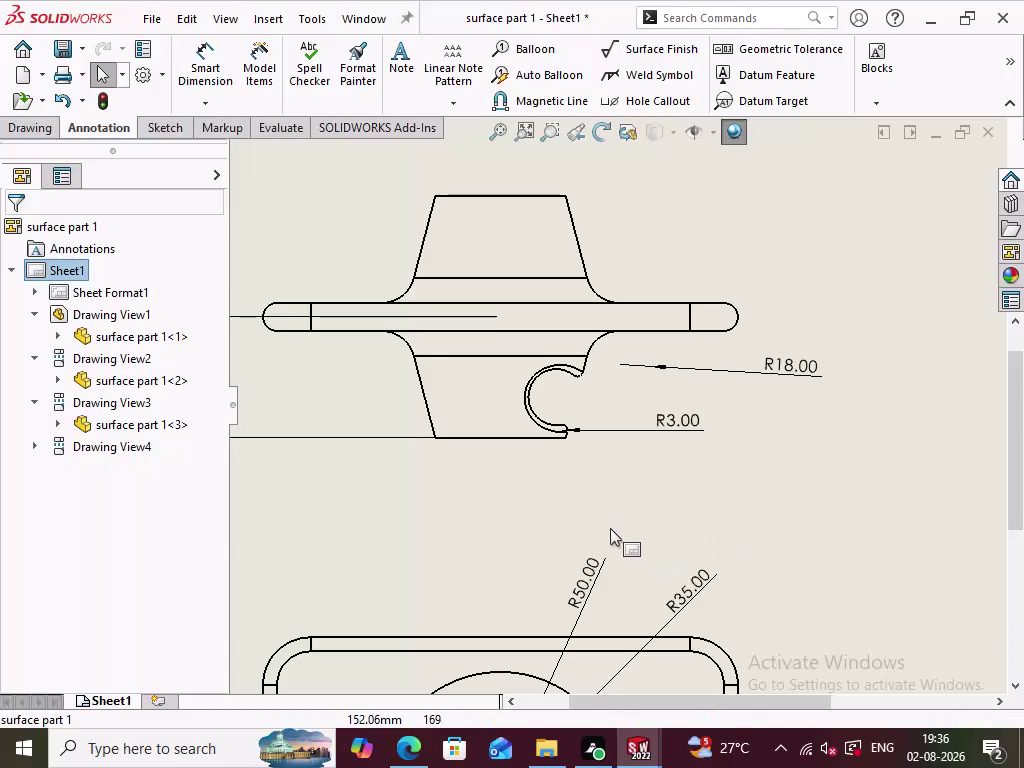
Zoom around the sheet and select the lower view with the R50 and R35 radii.
scroll(up, 3)
scroll(up, 3)
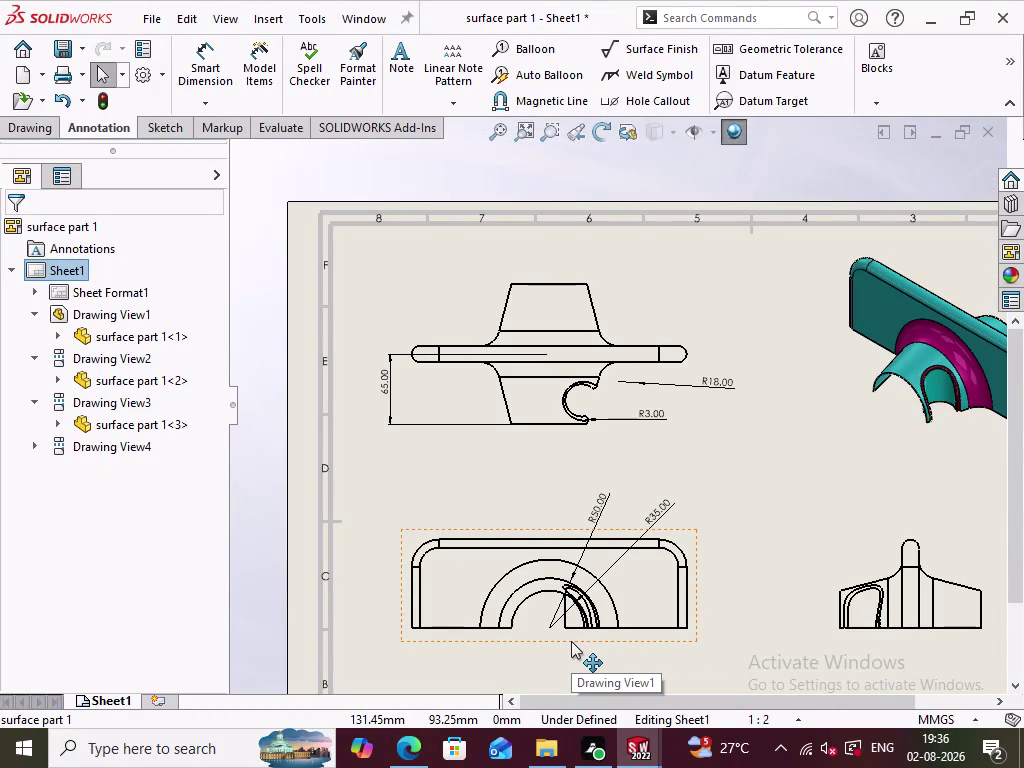
scroll(down, 3)
scroll(down, 3)
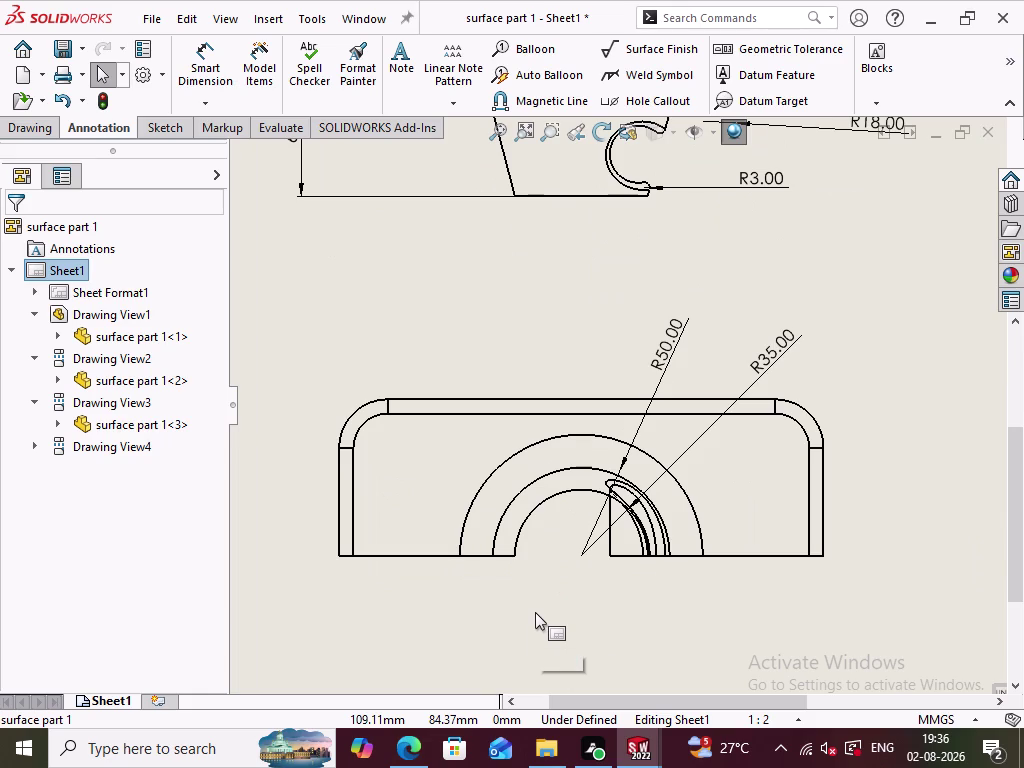
scroll(up, 3)
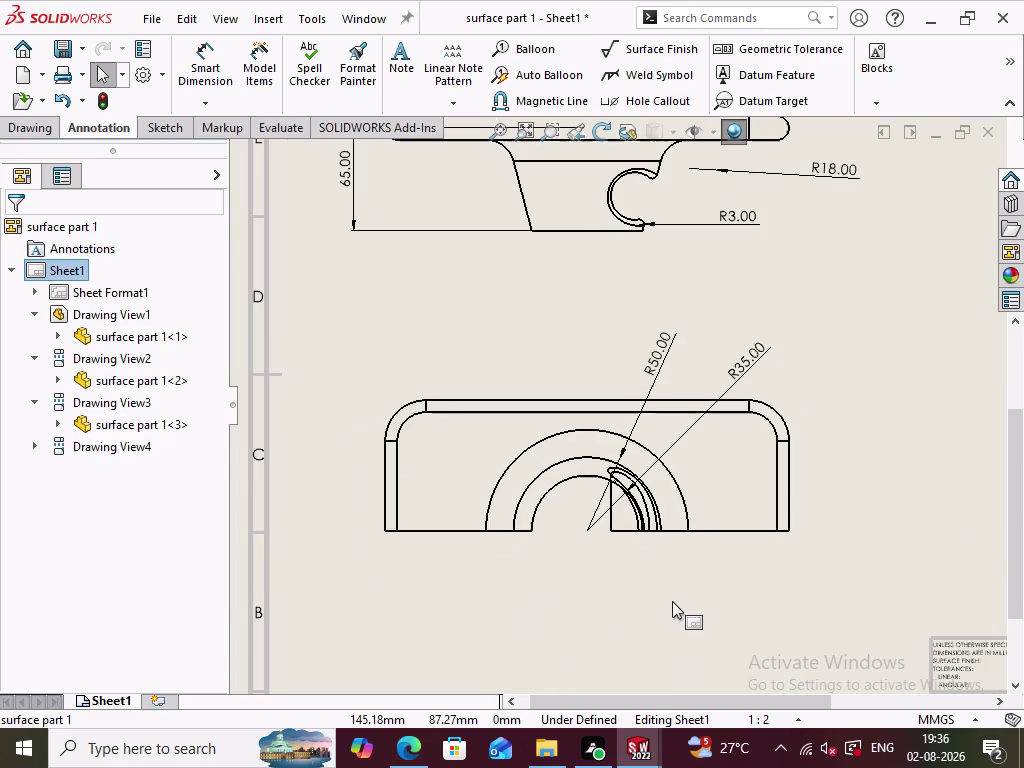
scroll(up, 3)
click(720, 401)
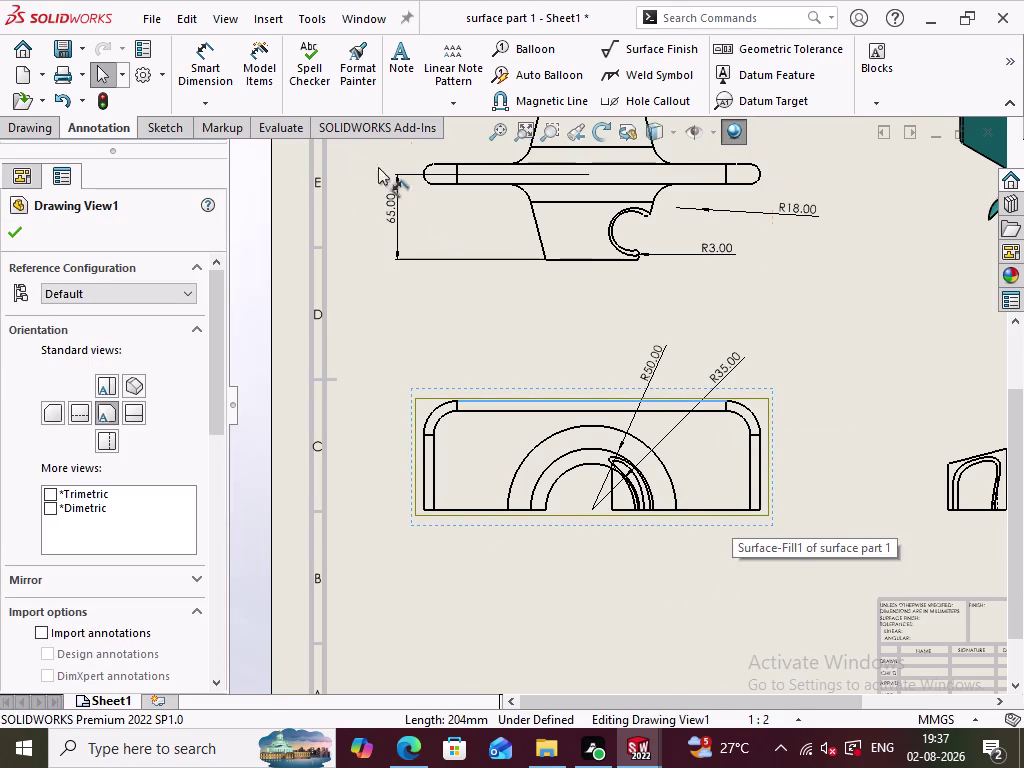
Dimension the lower view's height between its bottom and top edges as 82.50.
click(222, 77)
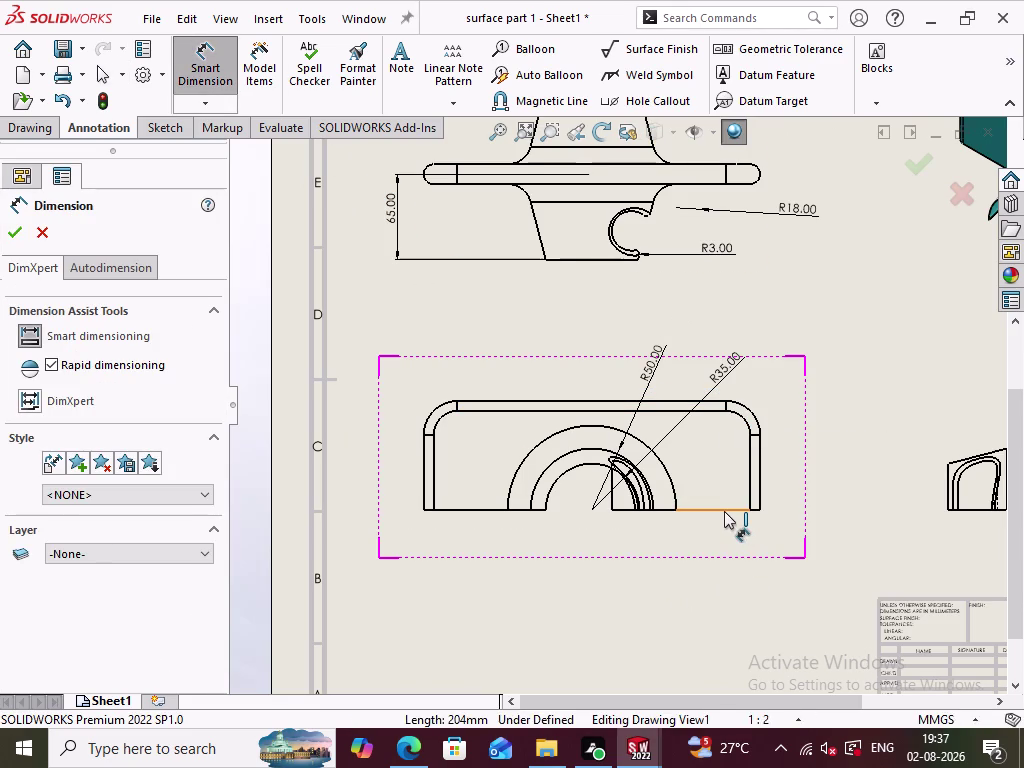
click(724, 511)
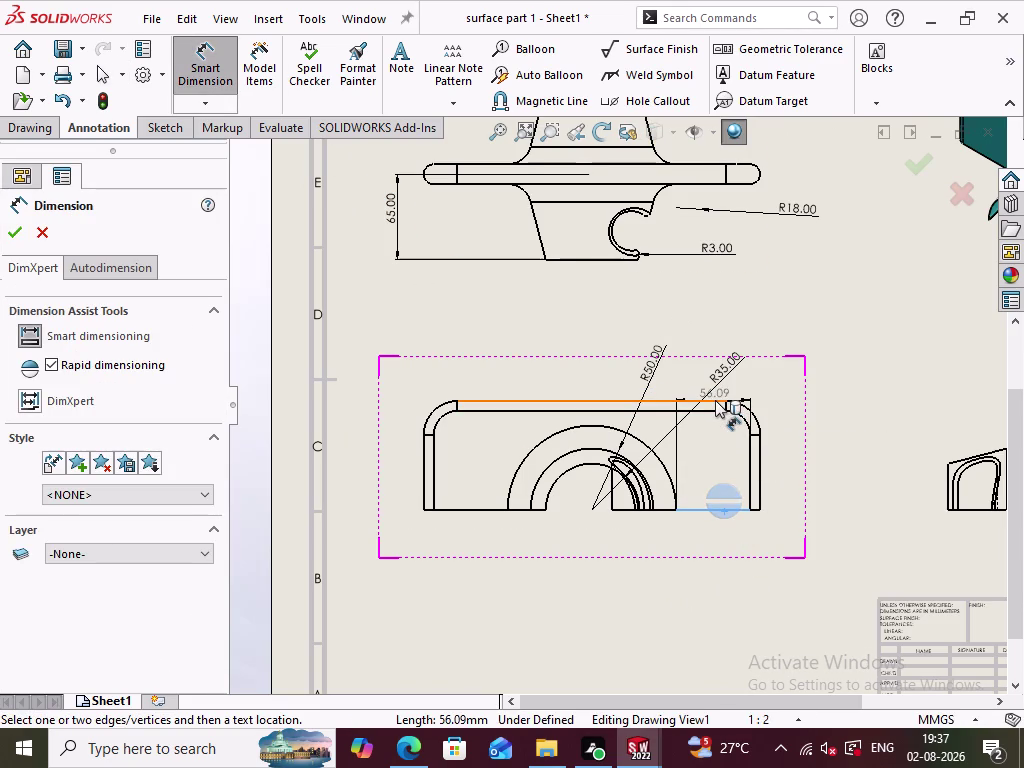
click(715, 400)
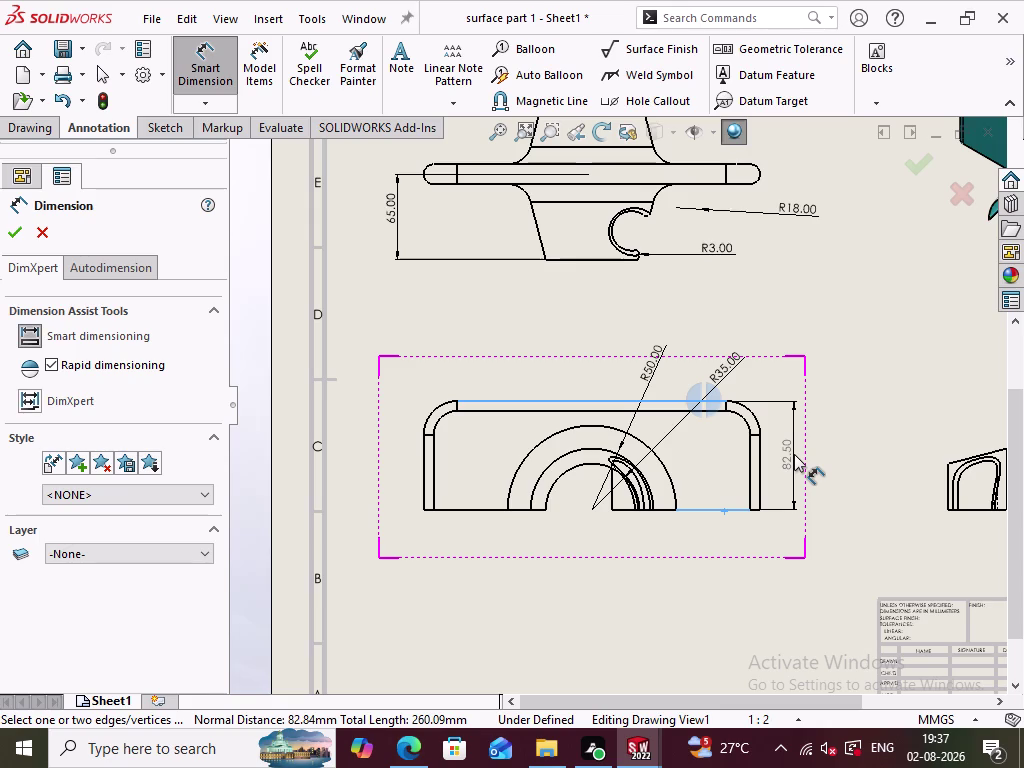
click(220, 65)
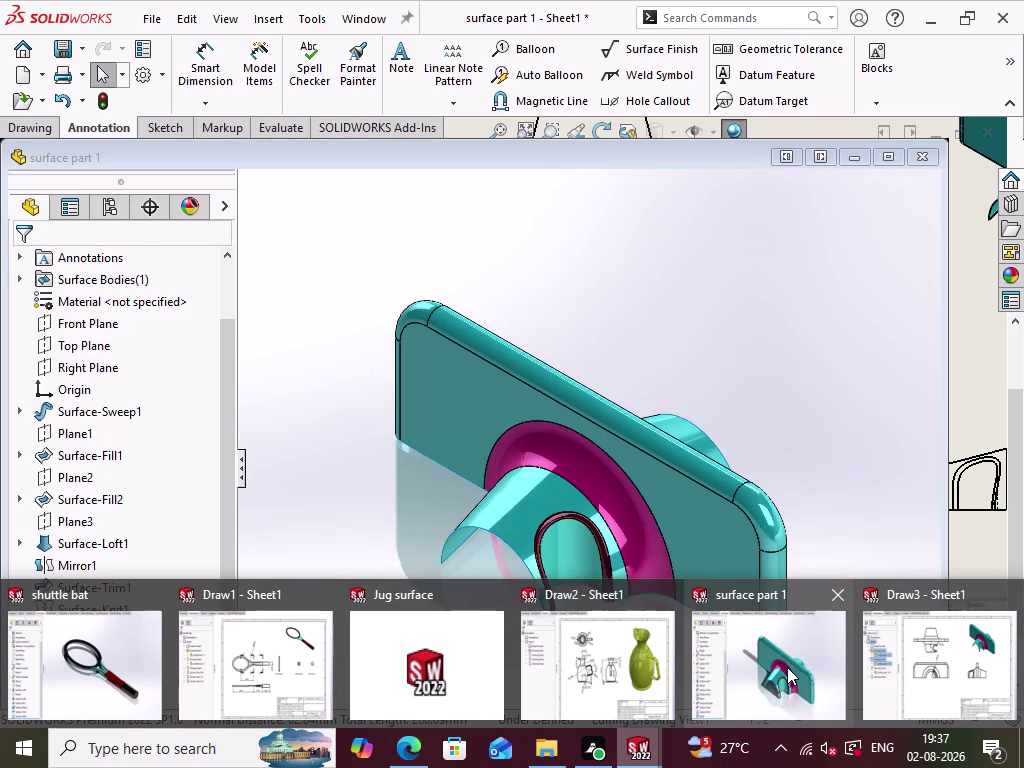
In the surface part 1 model, edit Sketch2, the profile sketch of Surface-Sweep1.
click(787, 667)
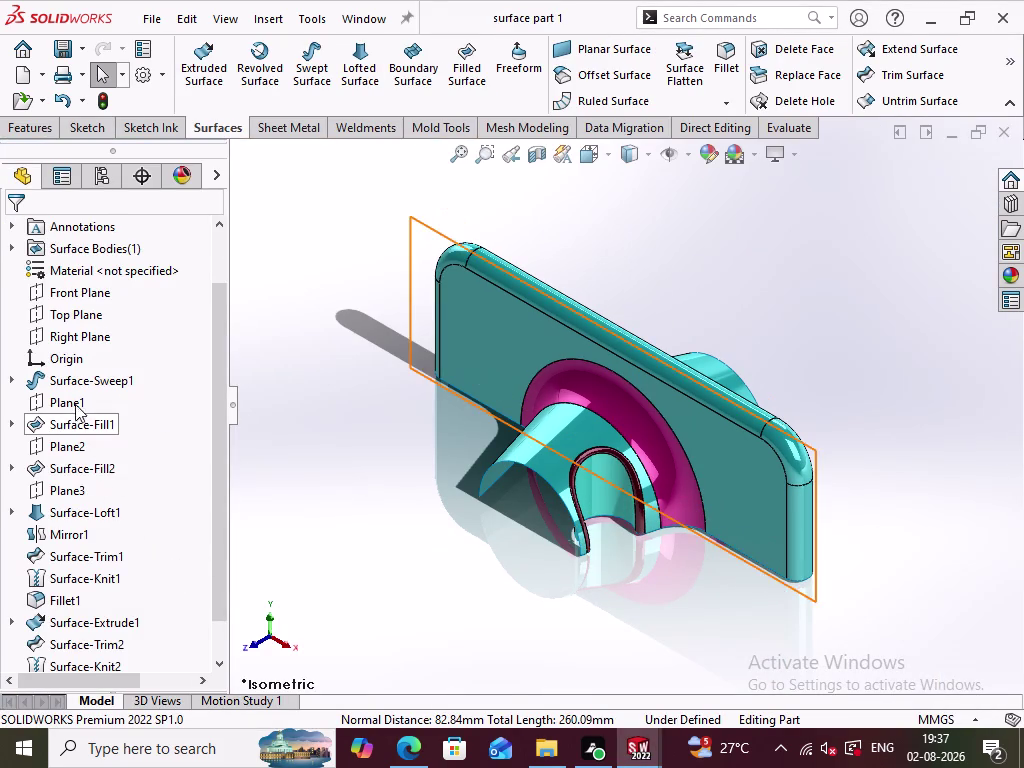
click(97, 383)
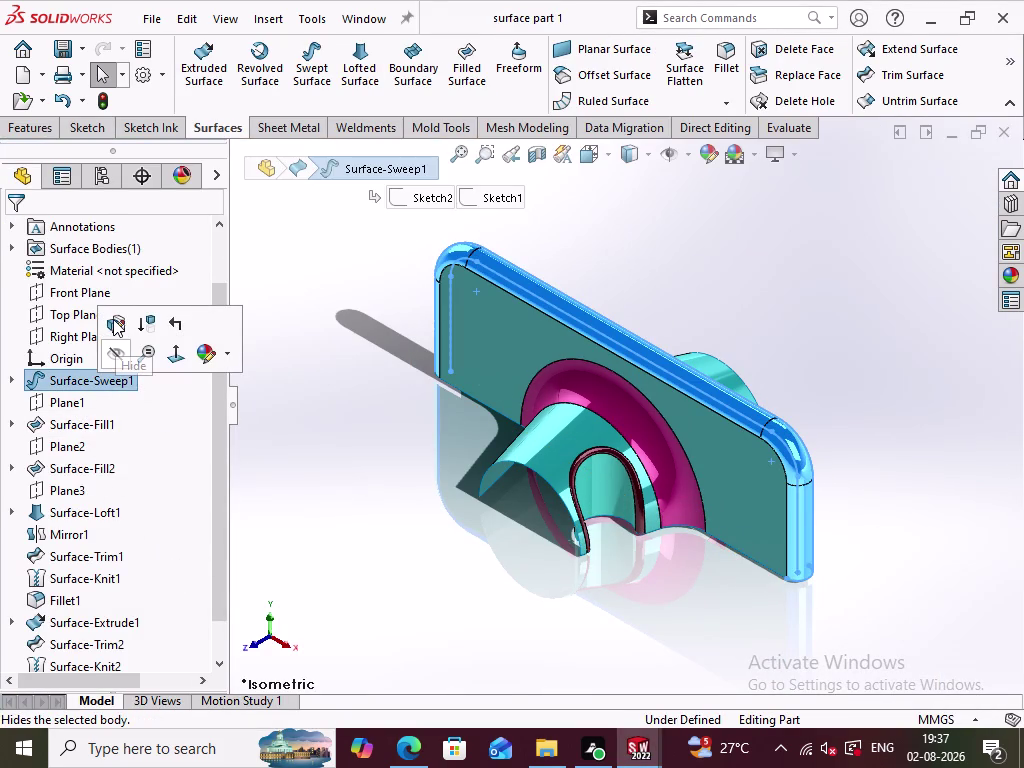
click(330, 447)
click(10, 379)
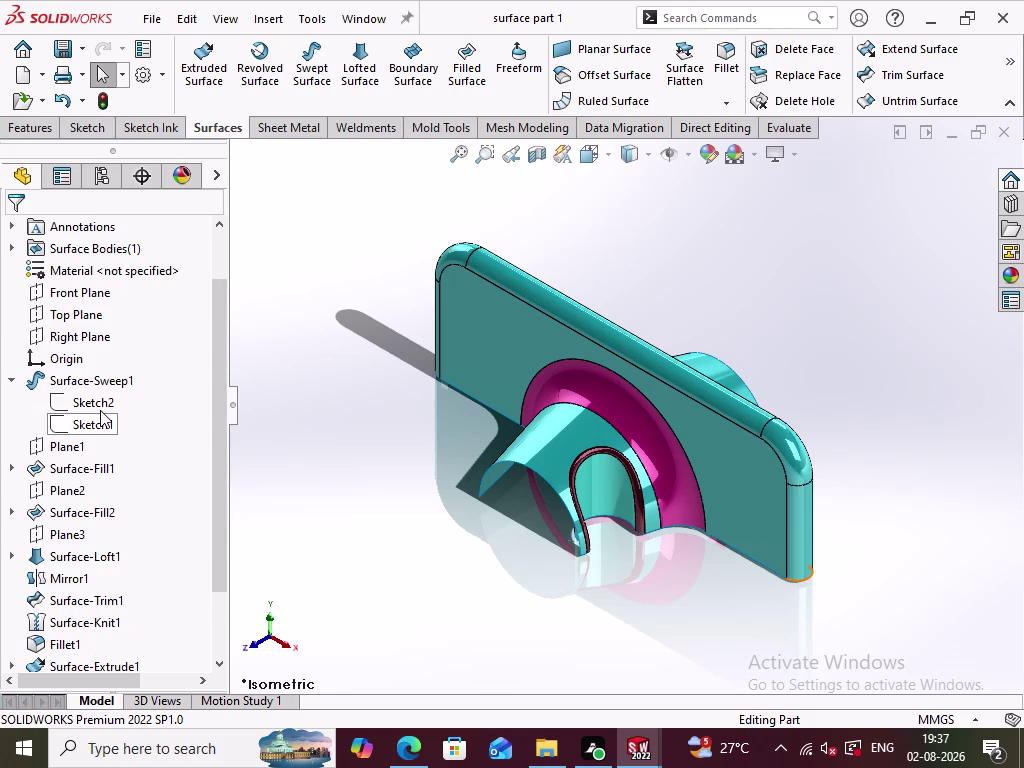
click(100, 410)
click(114, 357)
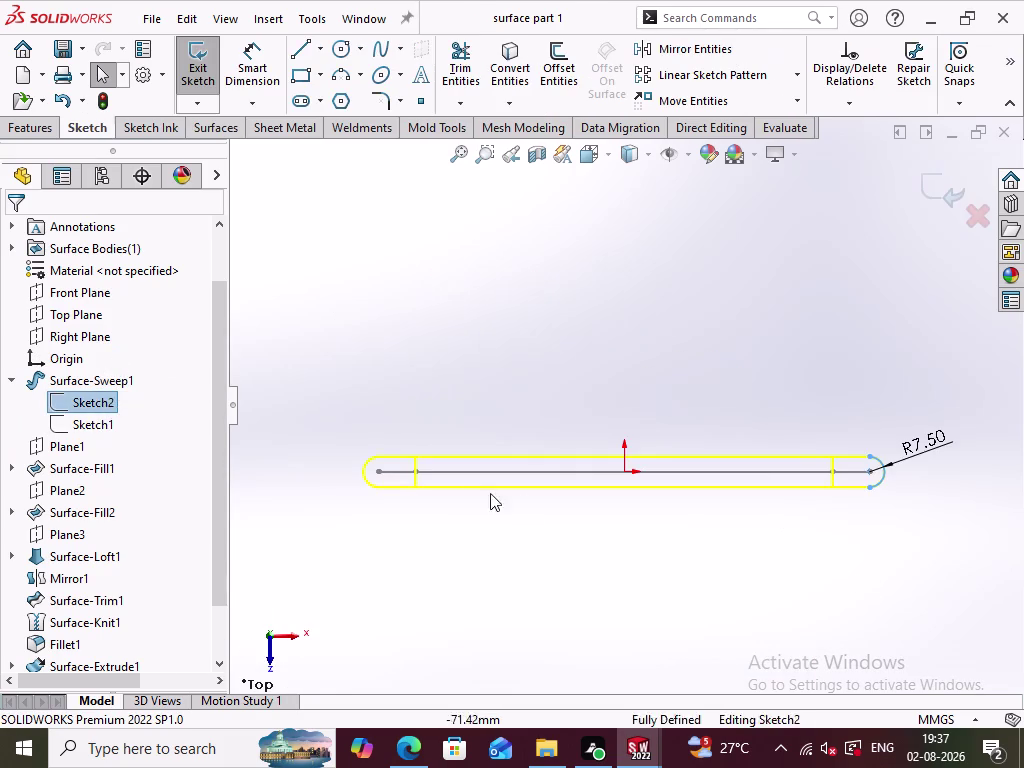
Delete the Coincident relation on the R7.50 profile arc's centre point.
scroll(down, 3)
scroll(up, 3)
click(917, 418)
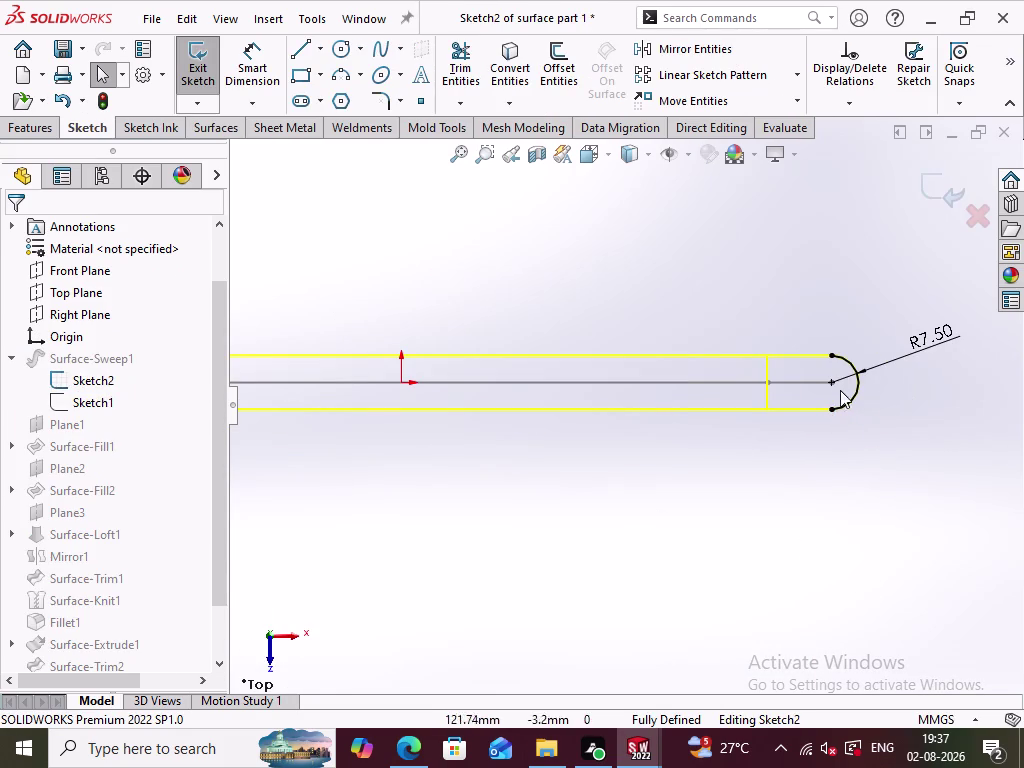
click(830, 378)
right_click(846, 383)
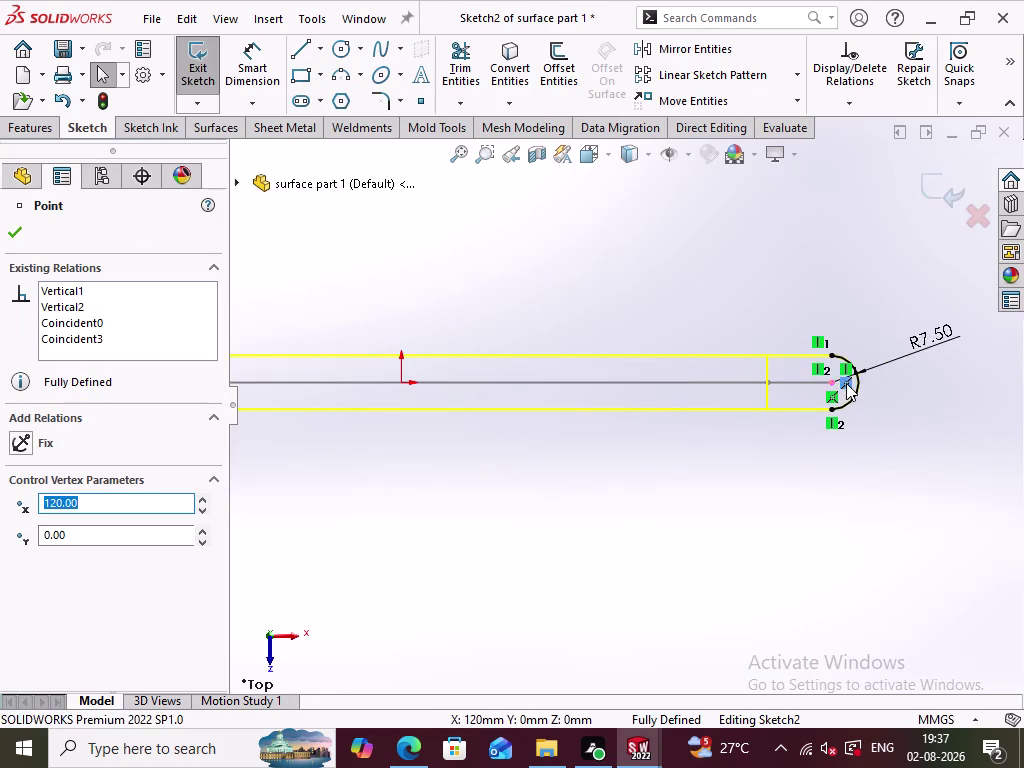
click(823, 645)
Drag the profile arc off its old position and orbit to reveal the sweep path.
scroll(down, 3)
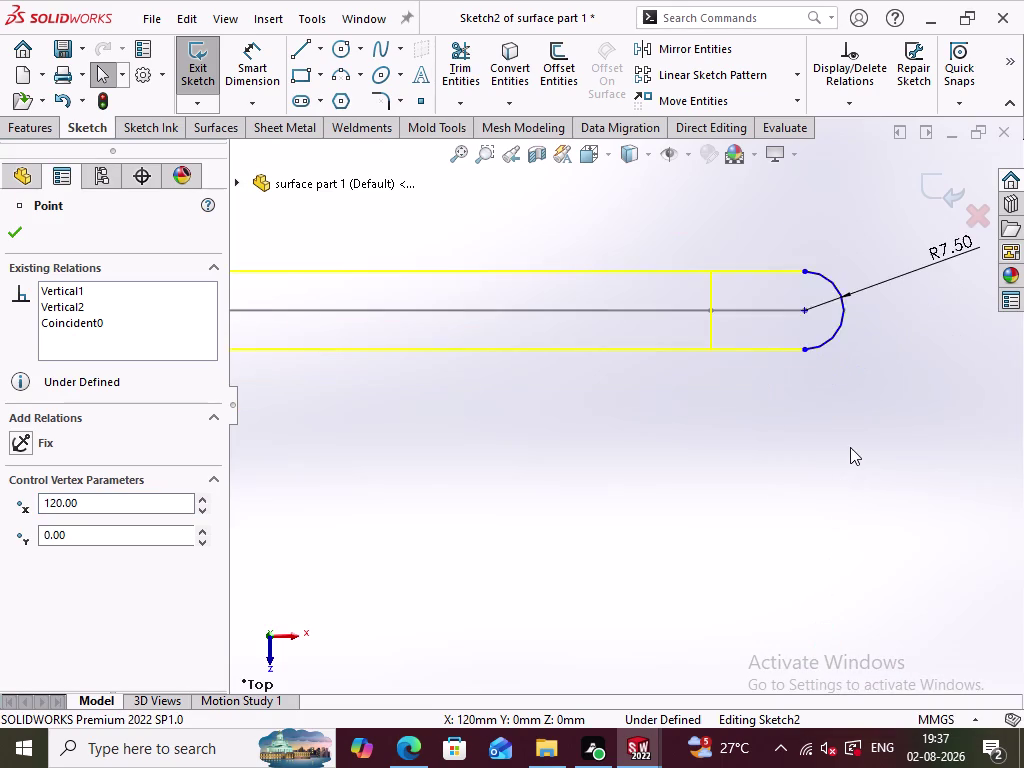
scroll(down, 3)
scroll(up, 3)
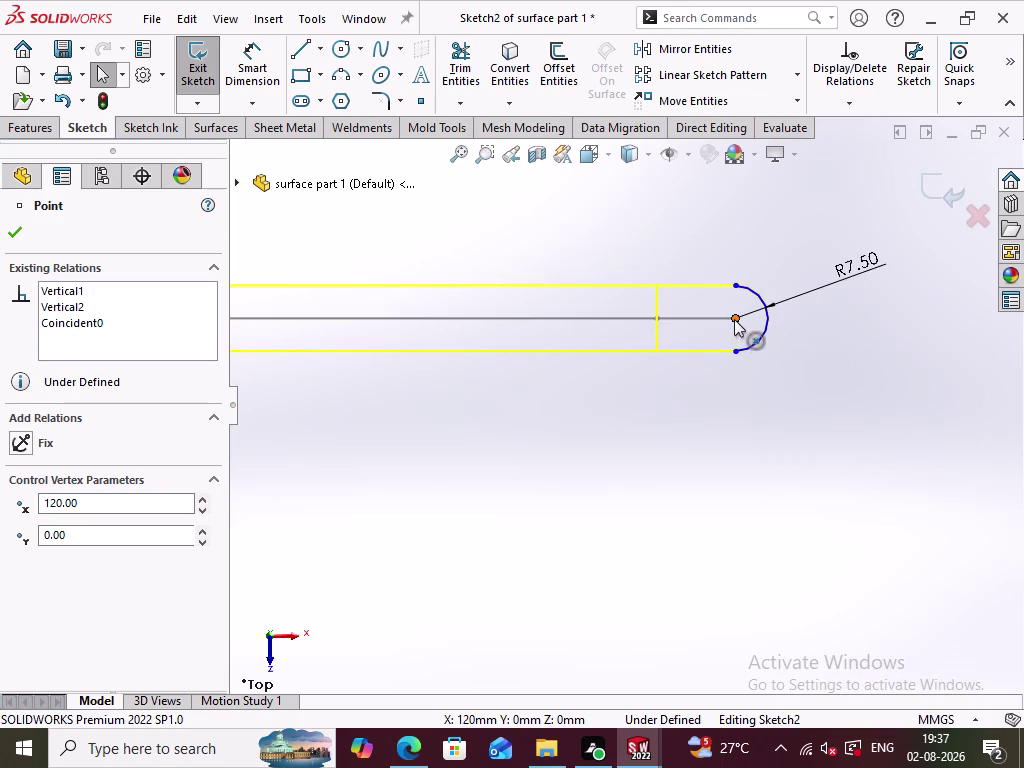
drag(734, 319, 775, 319)
click(770, 430)
middle_drag(756, 469, 752, 427)
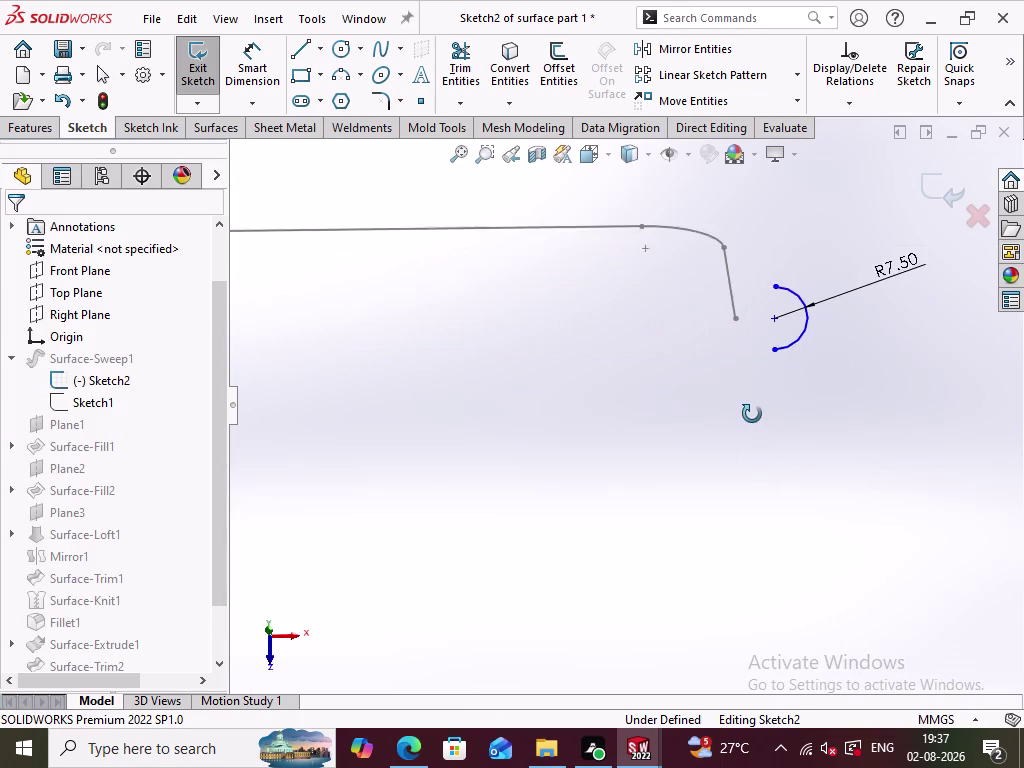
middle_drag(752, 427, 752, 389)
click(820, 393)
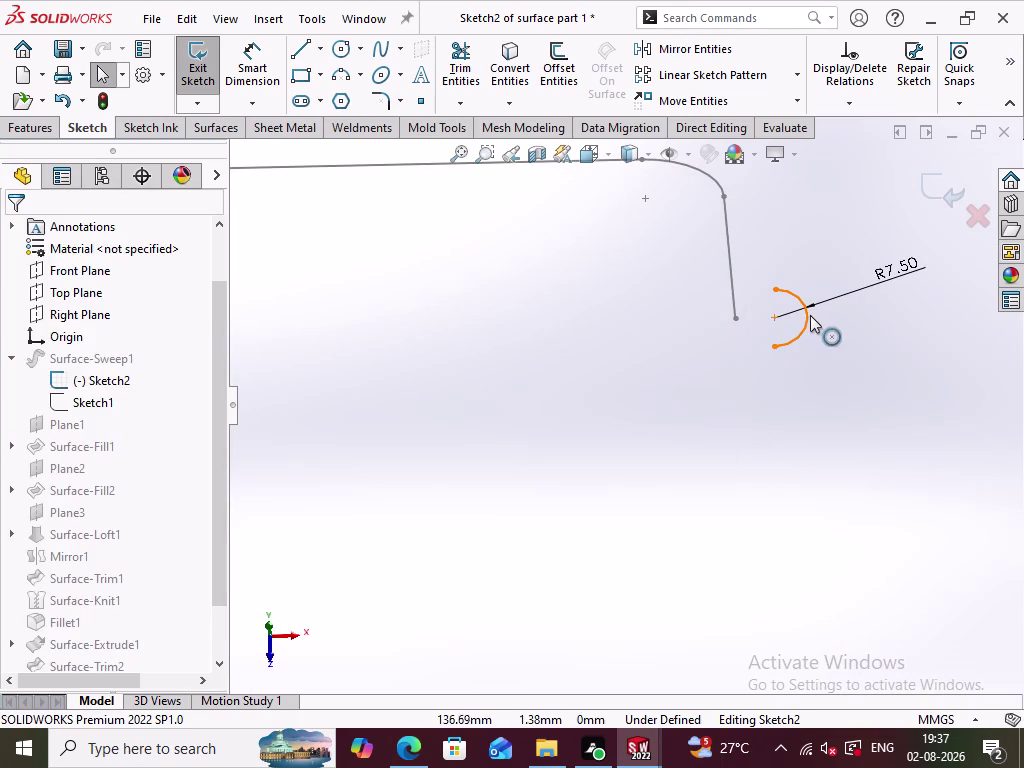
Make the arc point coincident with the path endpoint and exit the sketch to rebuild the sweep.
click(811, 318)
click(738, 320)
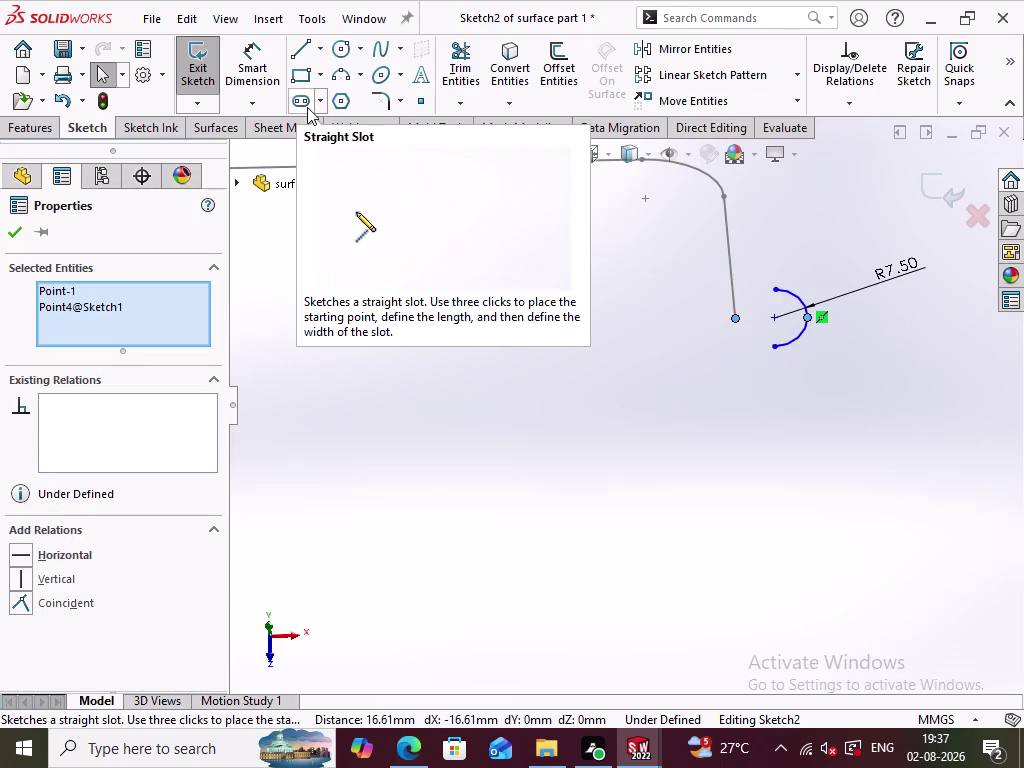
click(56, 606)
click(518, 487)
click(943, 186)
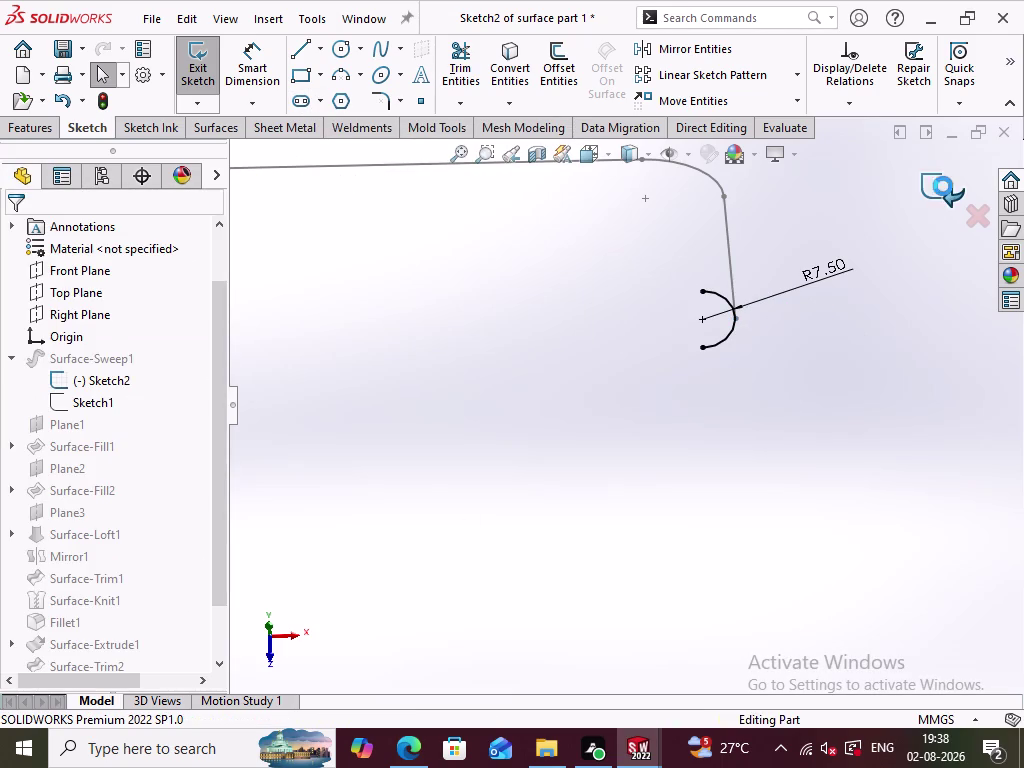
scroll(up, 3)
middle_click(767, 480)
scroll(up, 3)
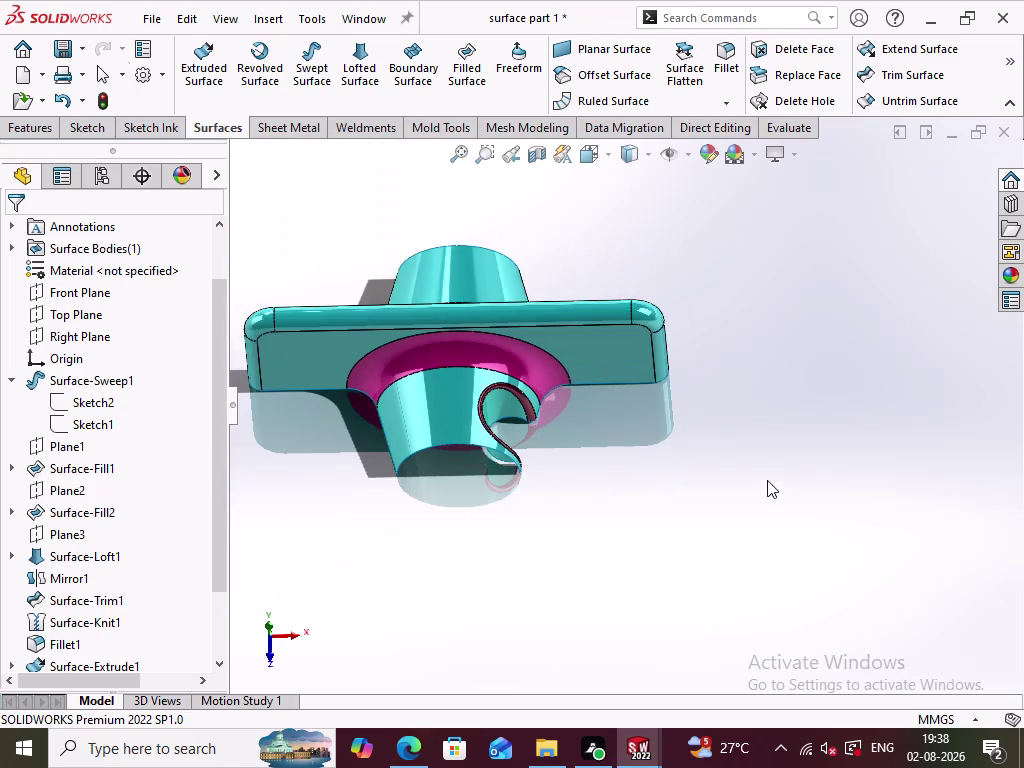
Inspect the rebuilt sweep, save the surface part, and rebuild the drawing sheet.
middle_drag(578, 475, 566, 525)
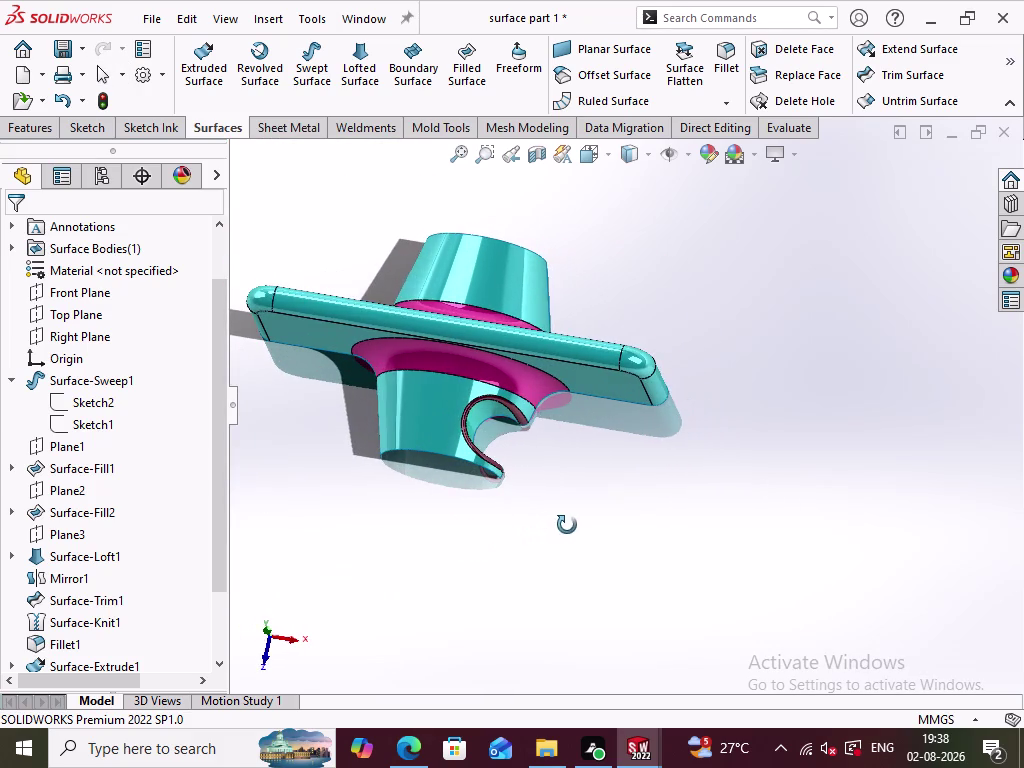
middle_drag(566, 525, 567, 525)
key(ctrl+s)
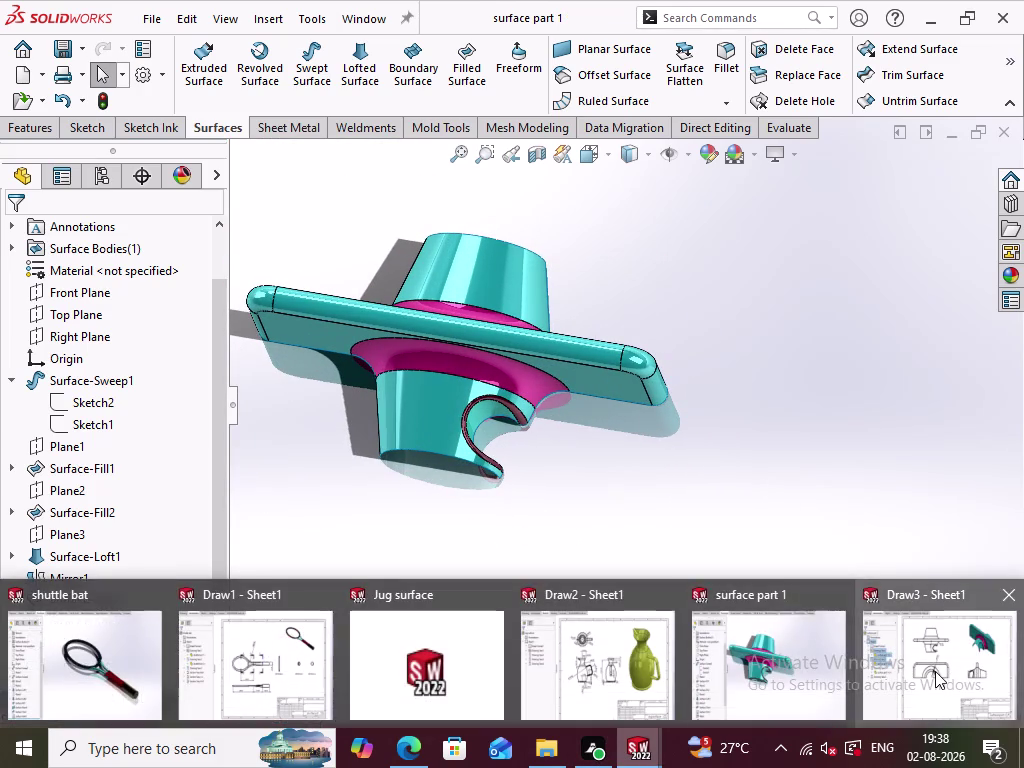
click(935, 671)
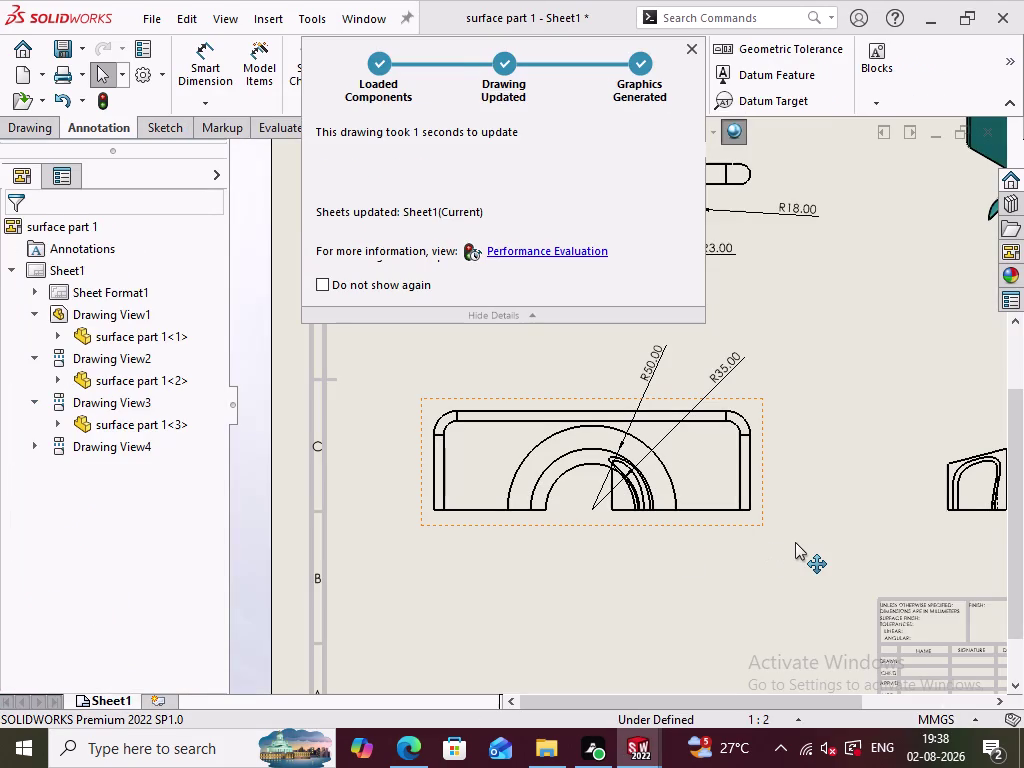
Dismiss the update summary and add a 75.00 height dimension at the front view's right end.
click(801, 542)
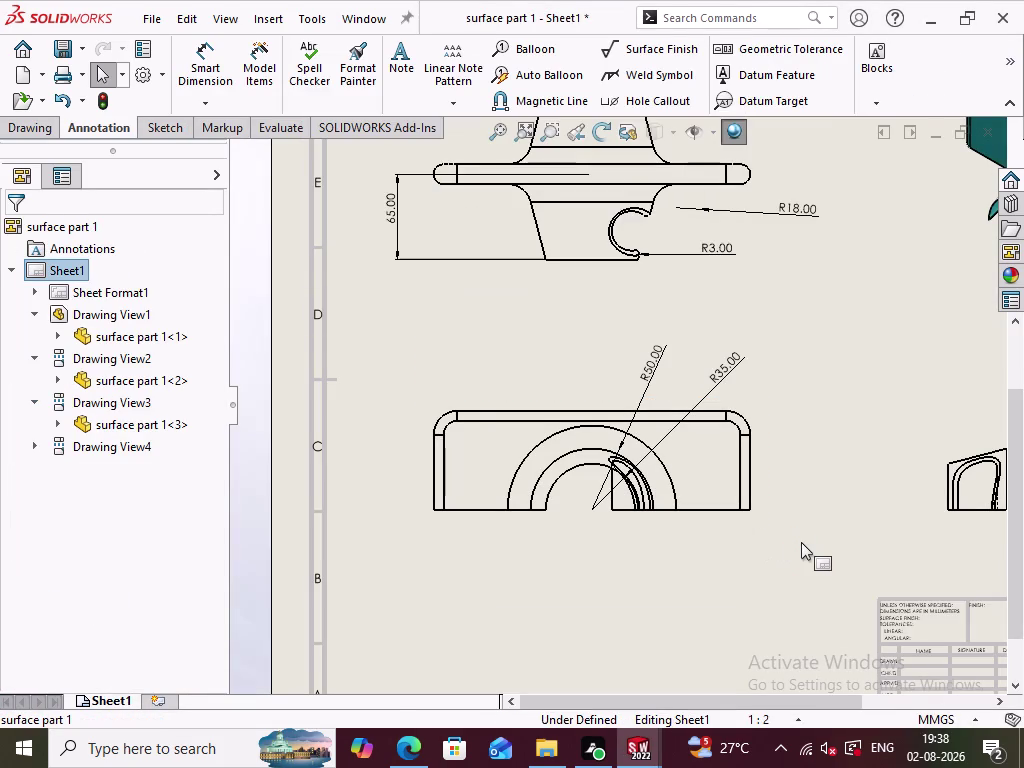
scroll(up, 3)
scroll(up, 3)
click(212, 71)
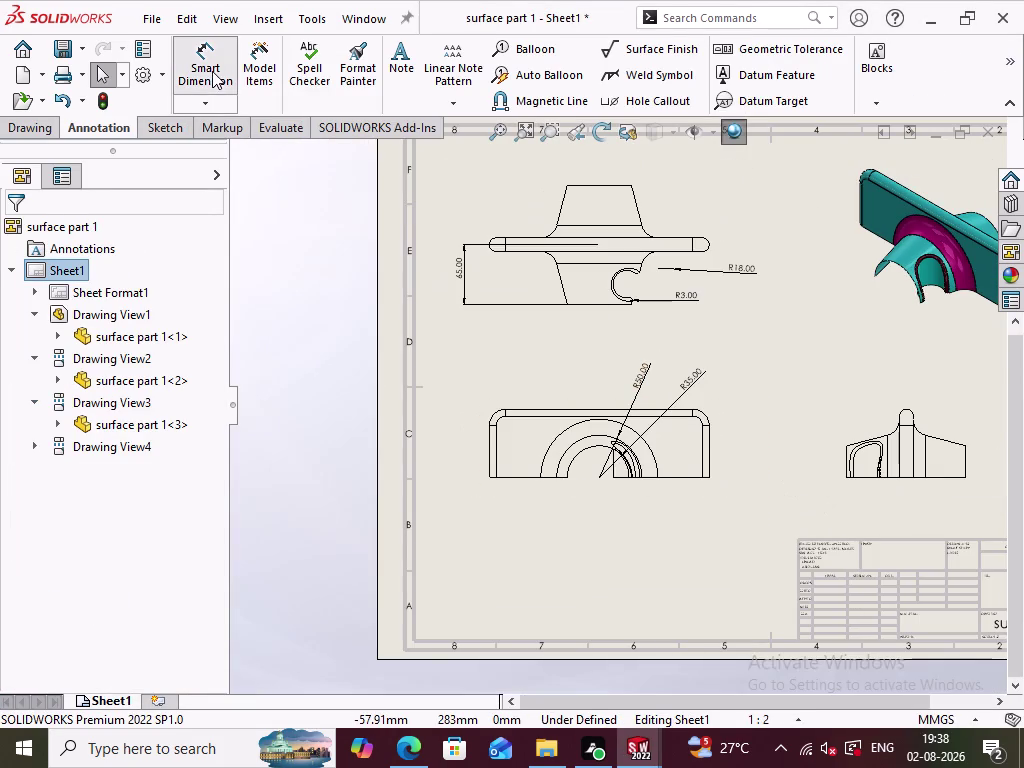
click(685, 407)
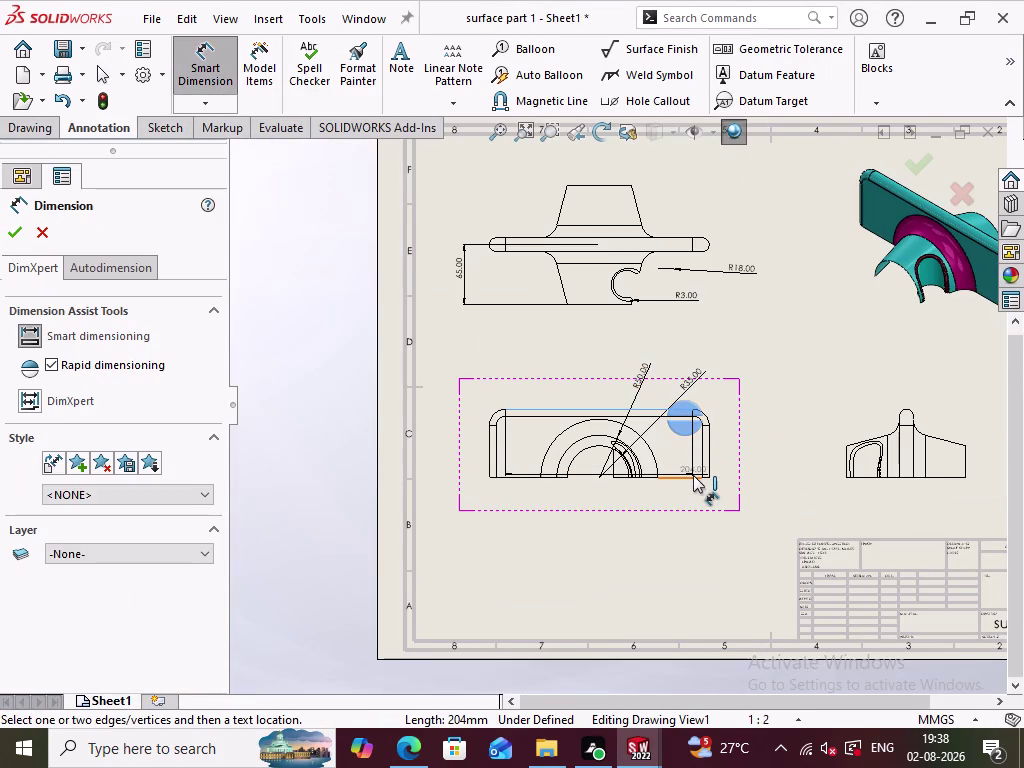
click(693, 475)
click(731, 448)
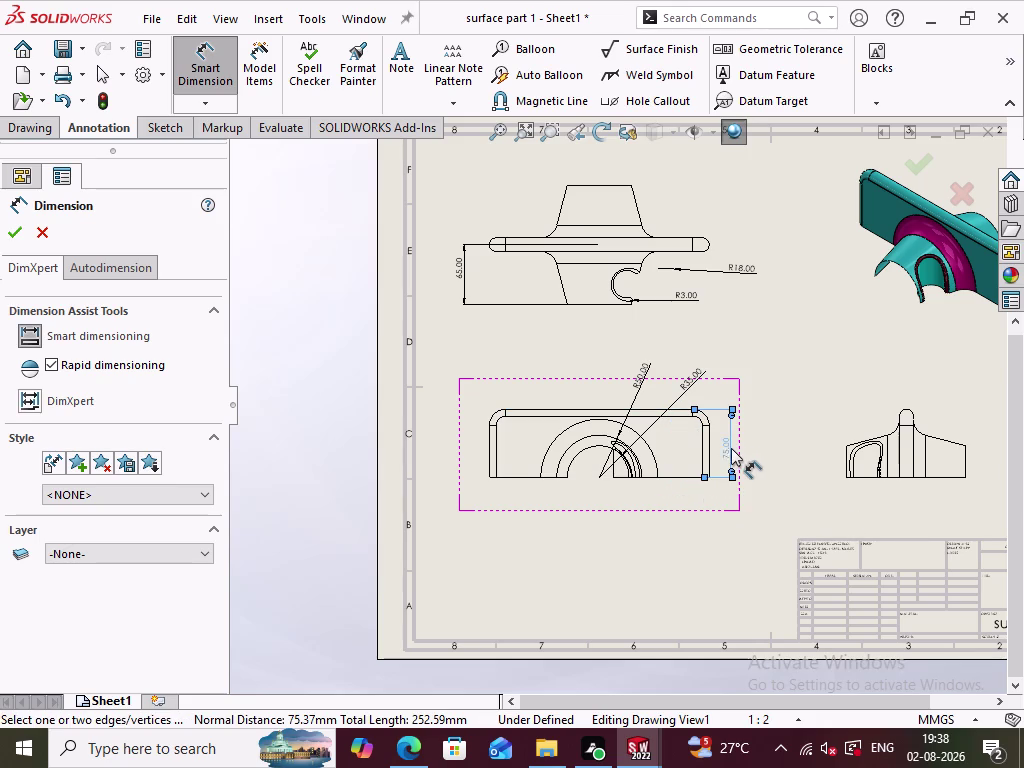
click(775, 472)
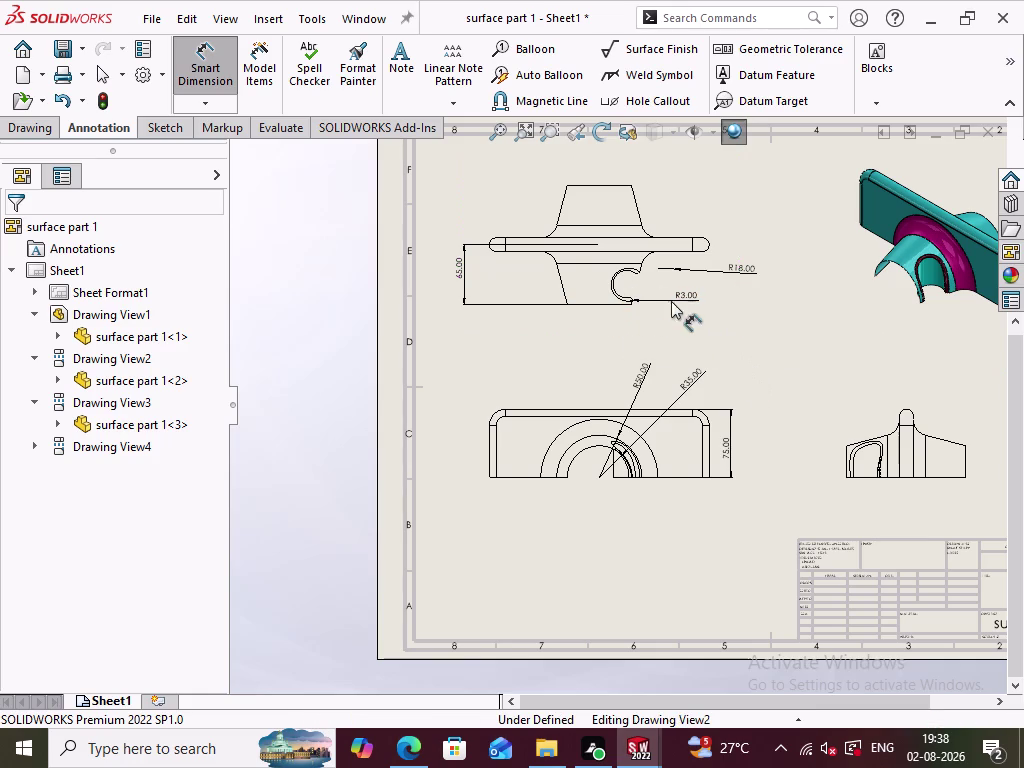
click(612, 282)
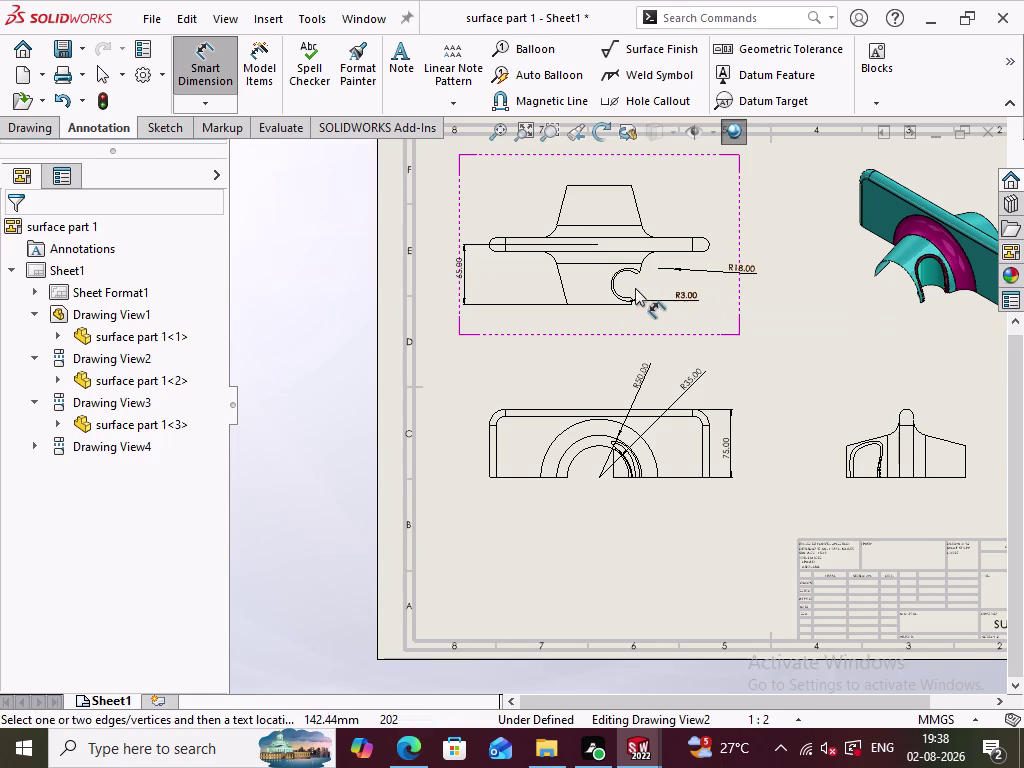
Add an R15.00 radius dimension to the hook's inner arc in the top view.
click(615, 288)
scroll(down, 3)
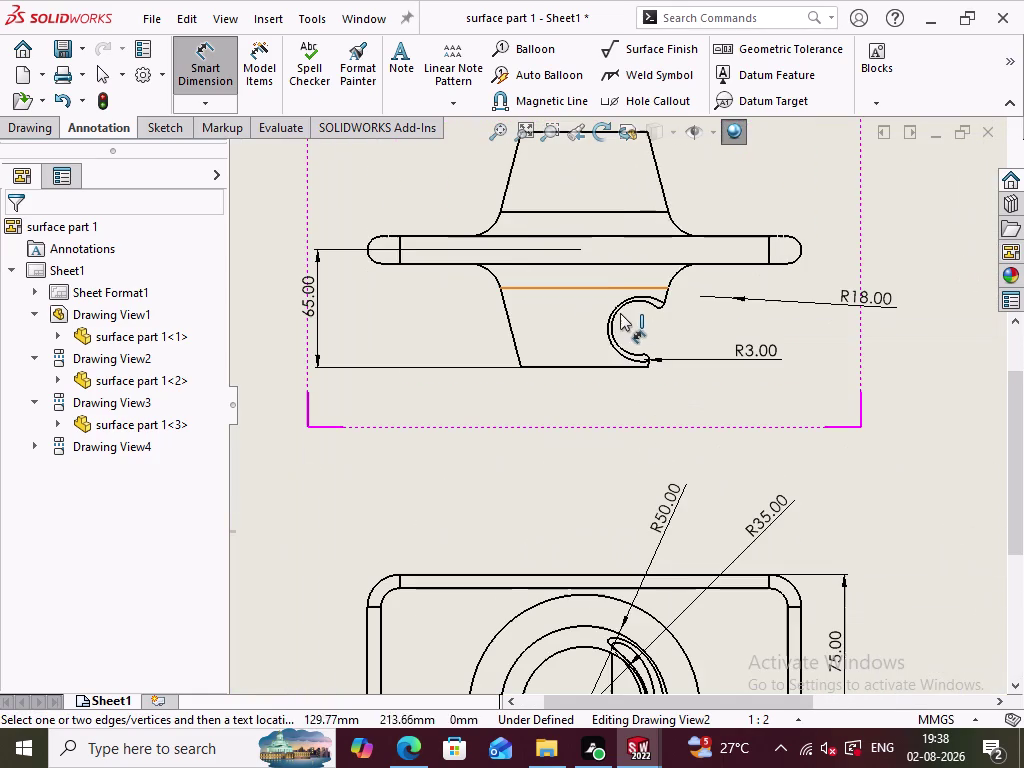
click(614, 331)
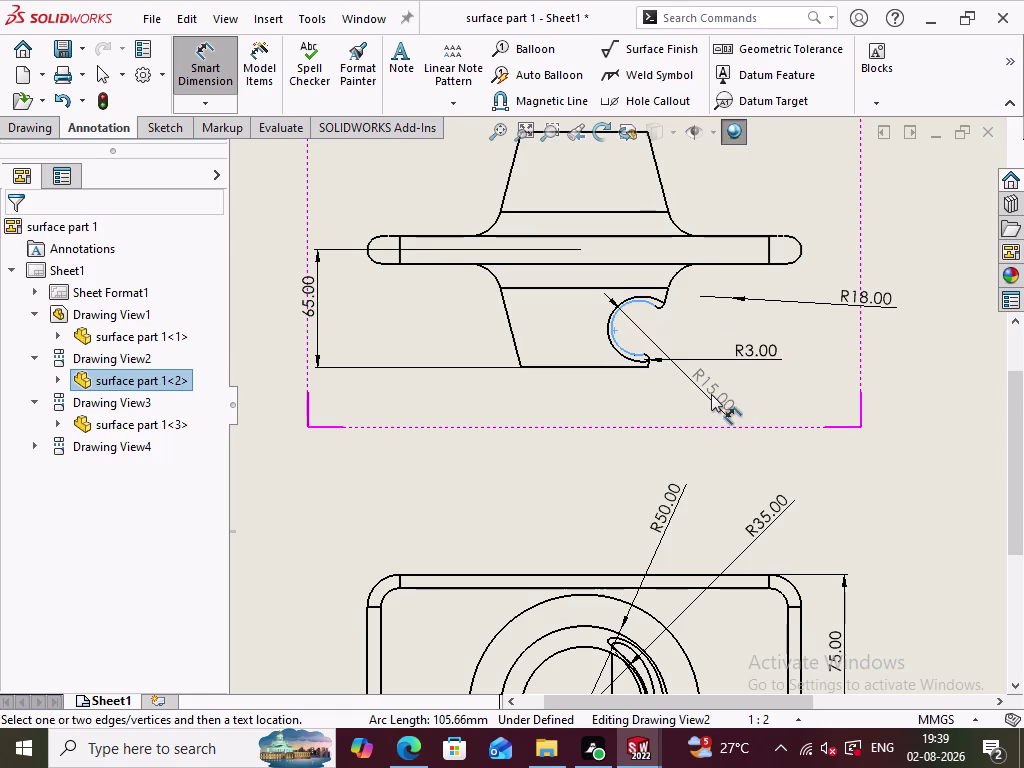
click(711, 394)
click(848, 470)
Place the 70.00 width dimension across the top edge of the boss.
scroll(up, 3)
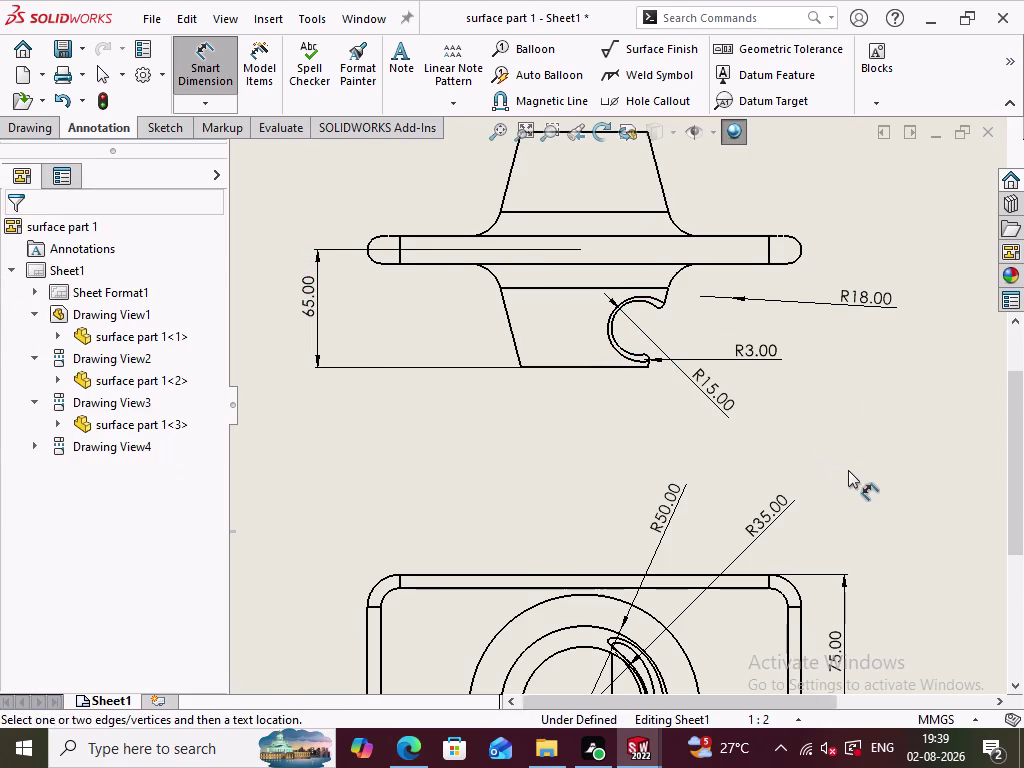
scroll(up, 3)
scroll(up, 3)
scroll(down, 3)
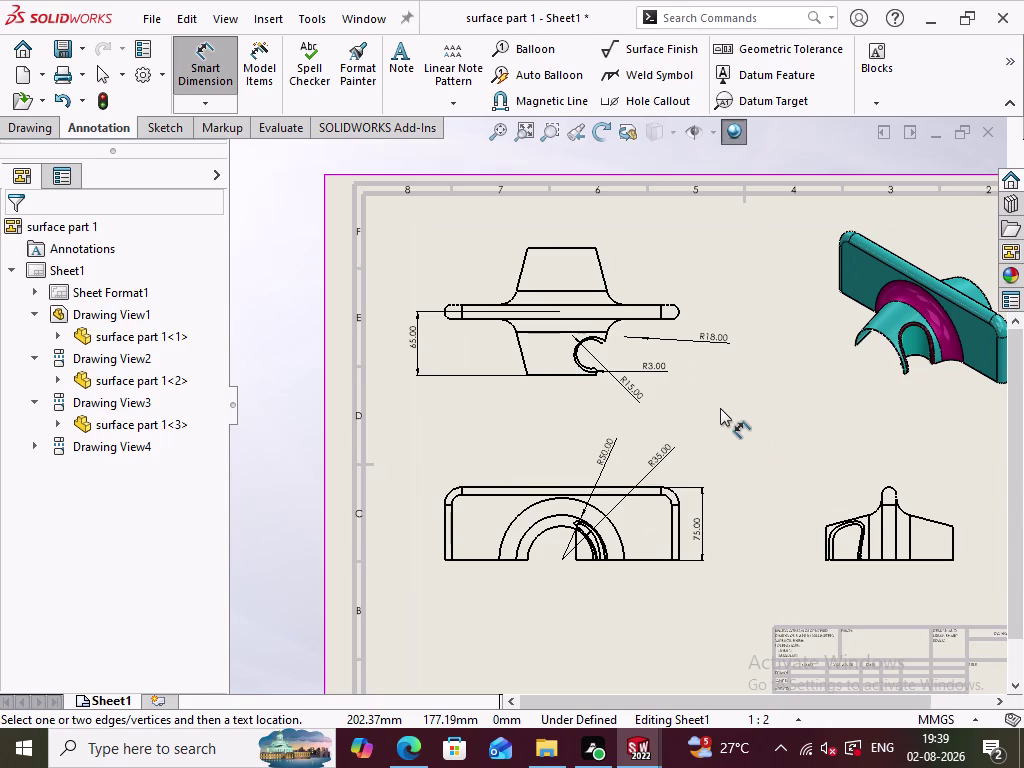
scroll(down, 3)
click(539, 232)
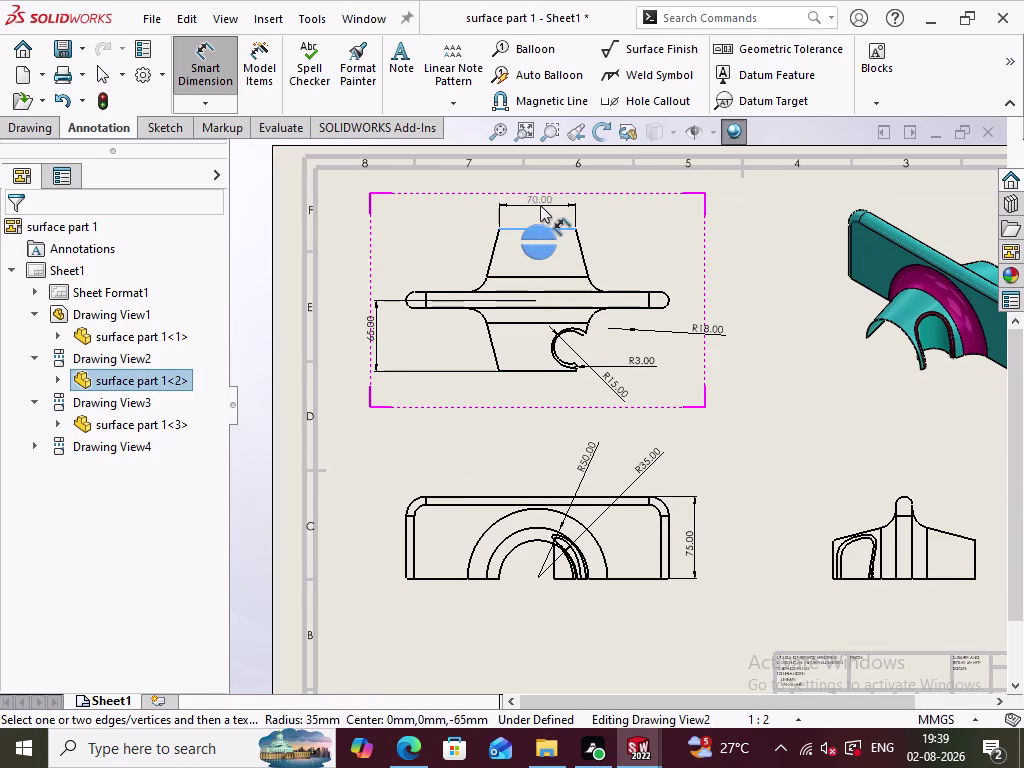
click(540, 205)
Dimension between the flange's fillet endpoints, then exit Smart Dimension.
click(658, 253)
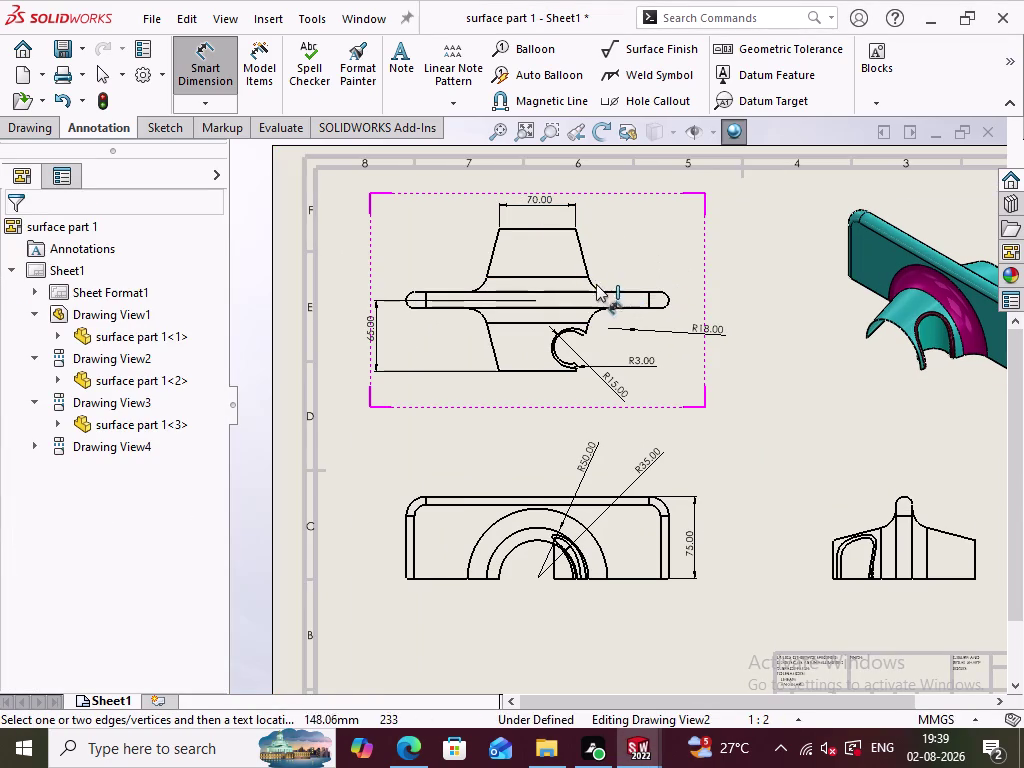
click(544, 279)
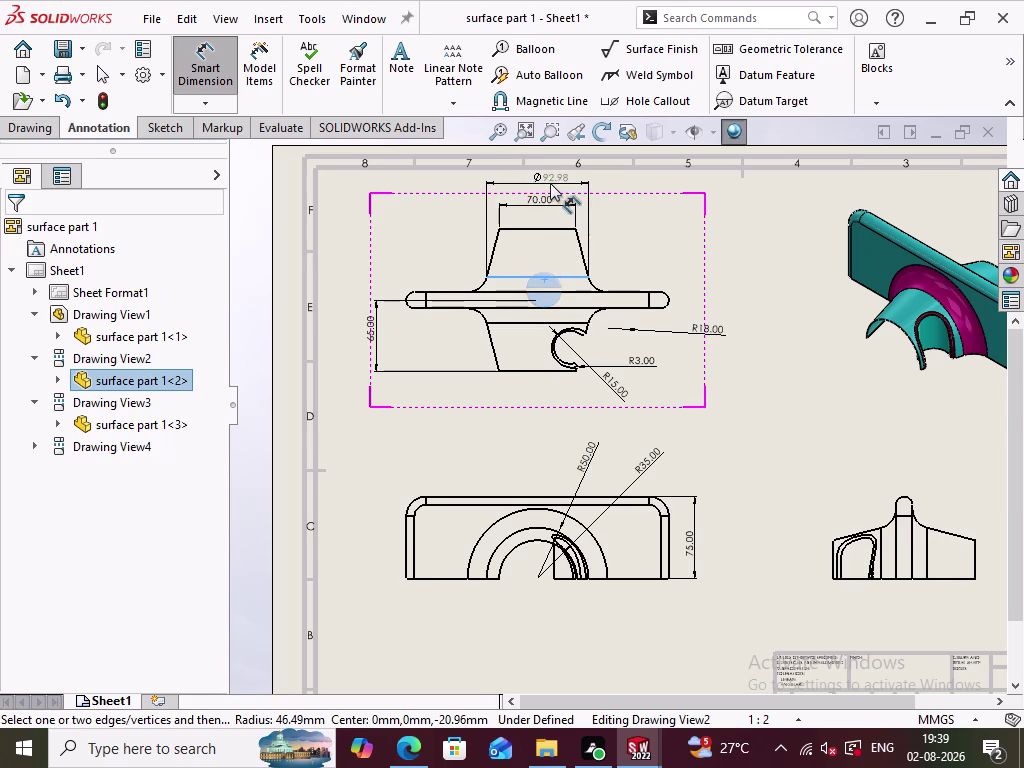
click(219, 77)
click(219, 77)
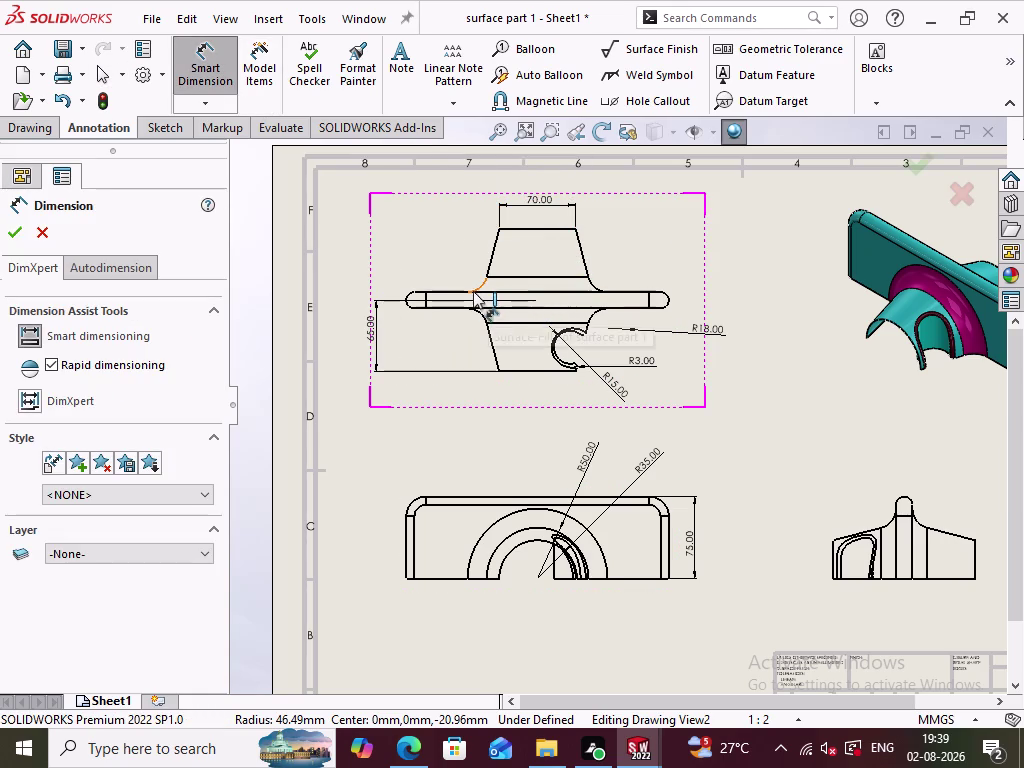
scroll(down, 3)
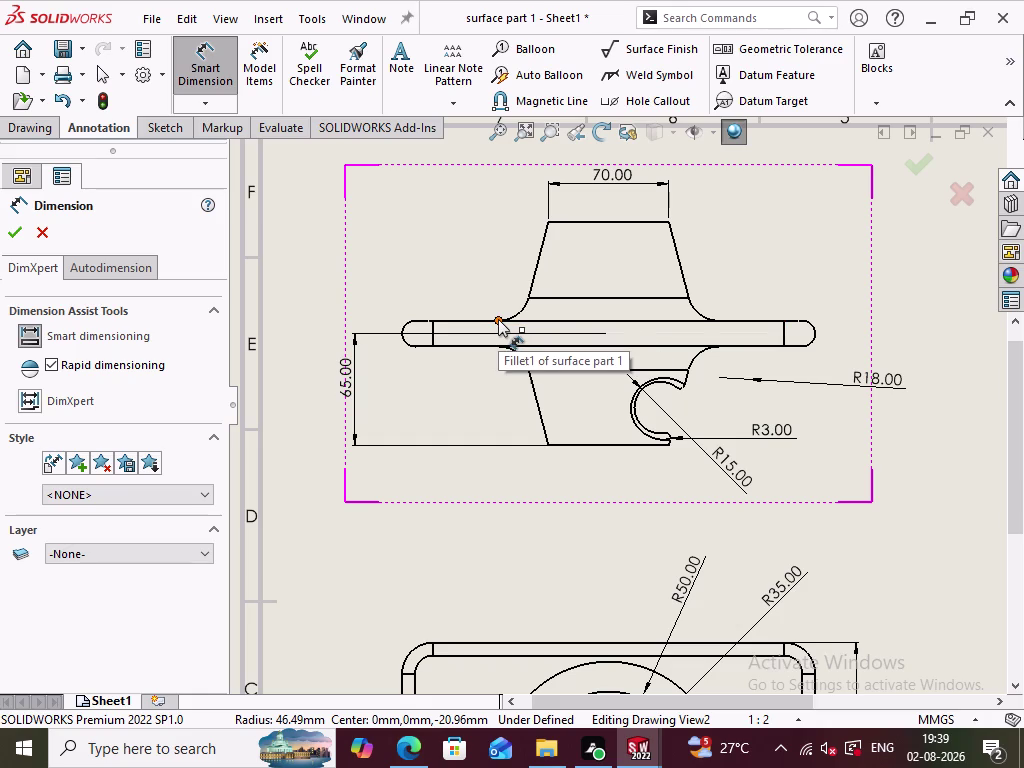
click(719, 319)
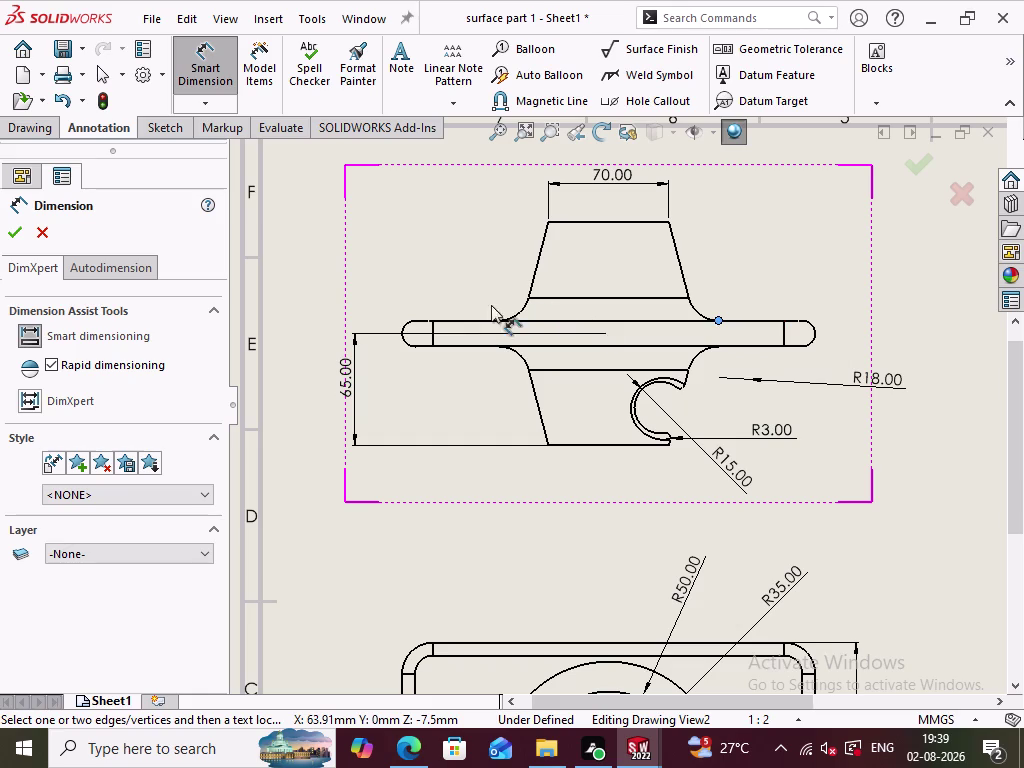
click(498, 321)
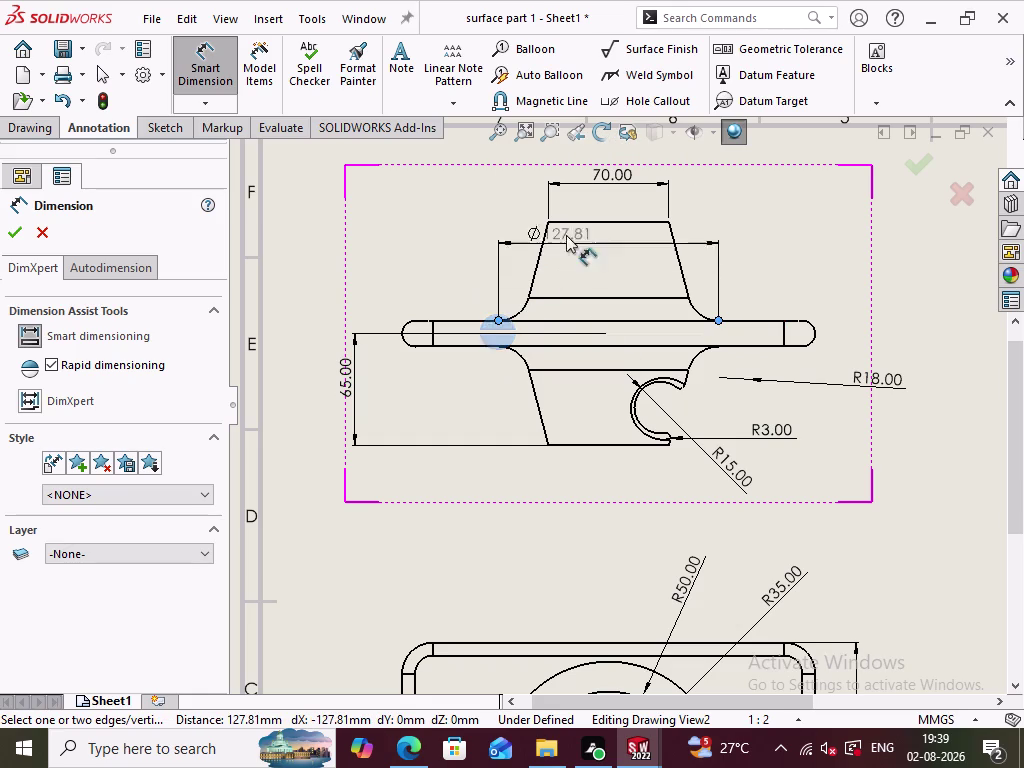
click(187, 63)
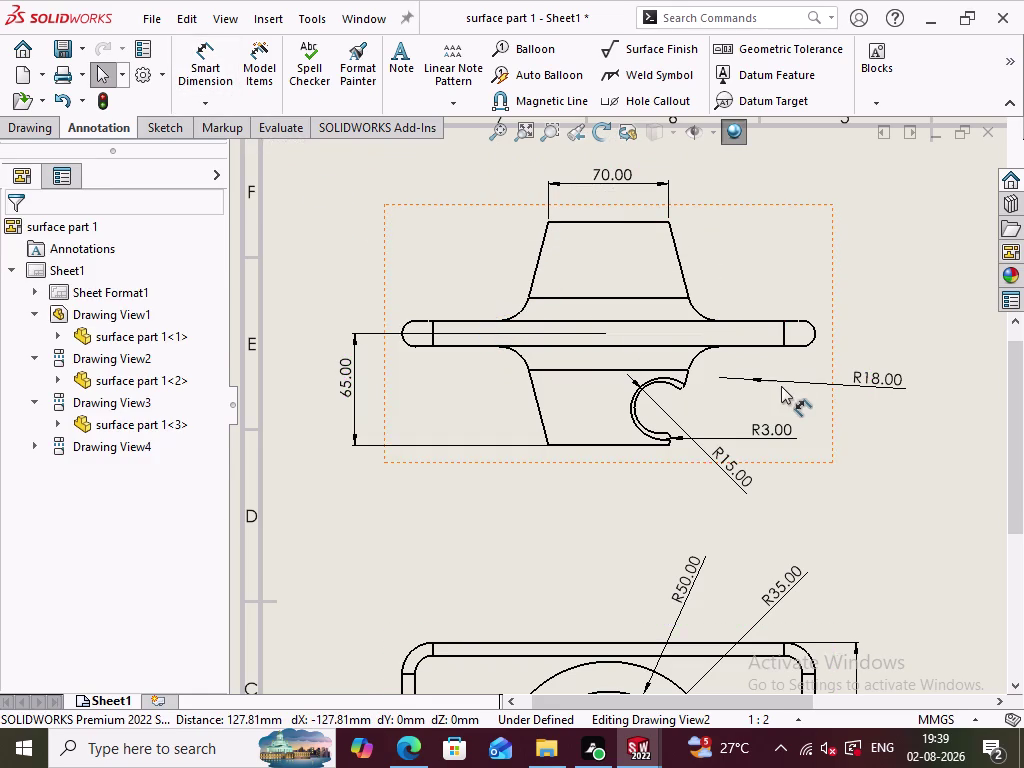
Add an R18.00 radius to the rounded upper-left corner of the lower-left view.
scroll(up, 3)
scroll(up, 3)
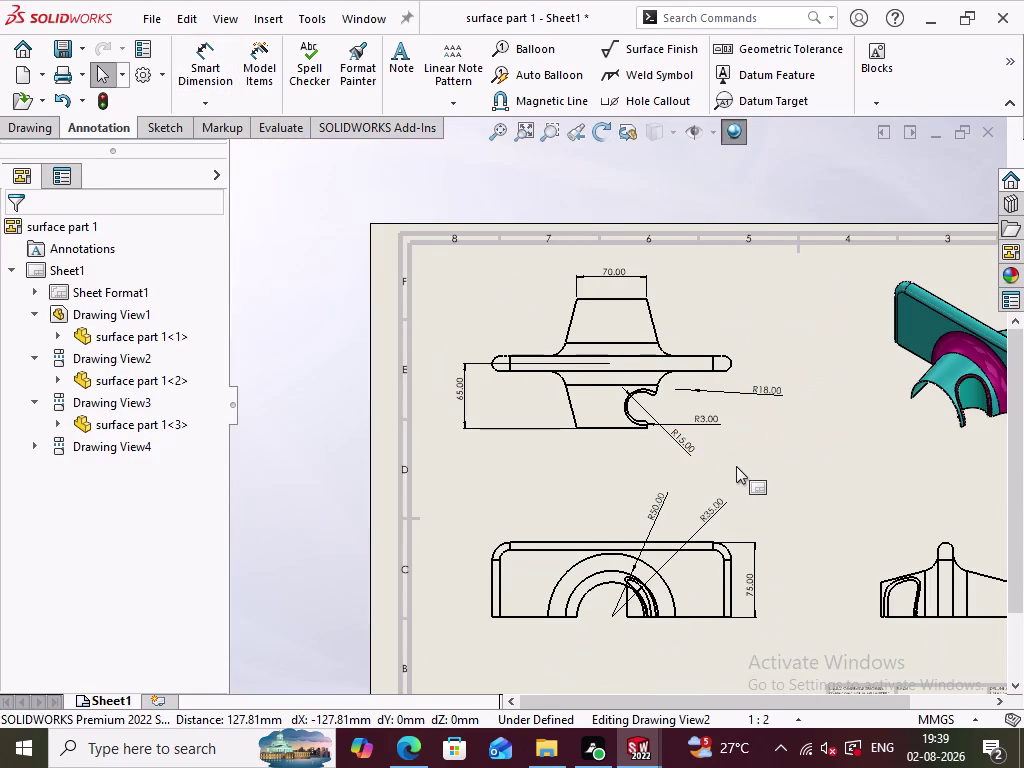
scroll(down, 3)
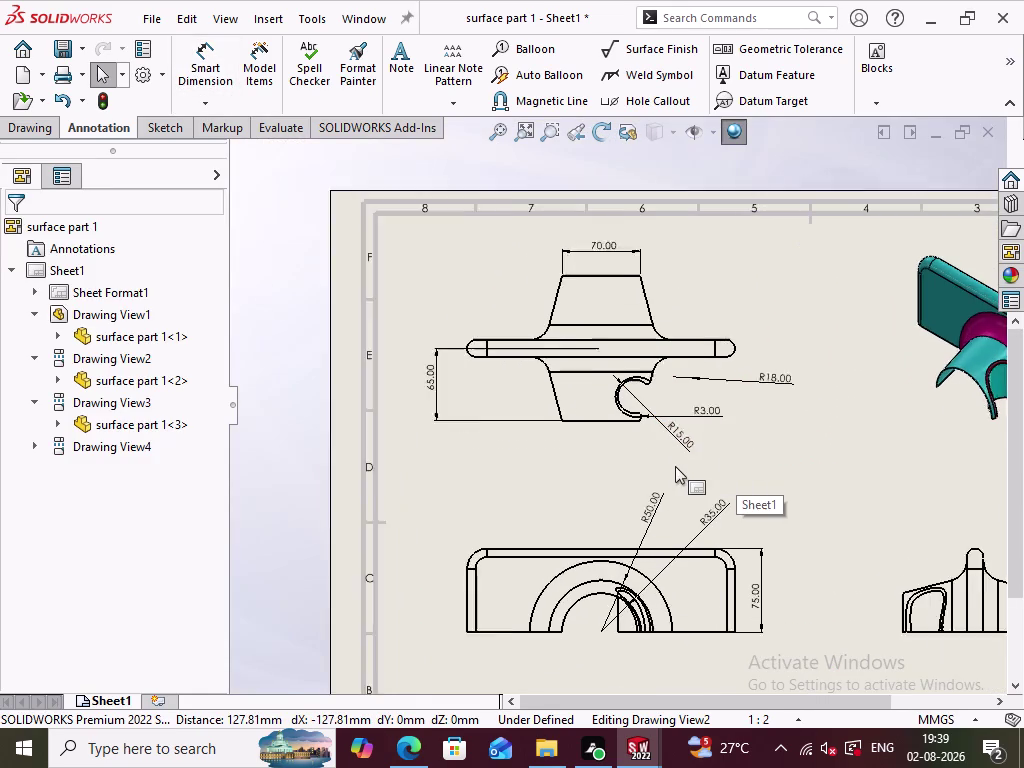
scroll(down, 3)
scroll(up, 3)
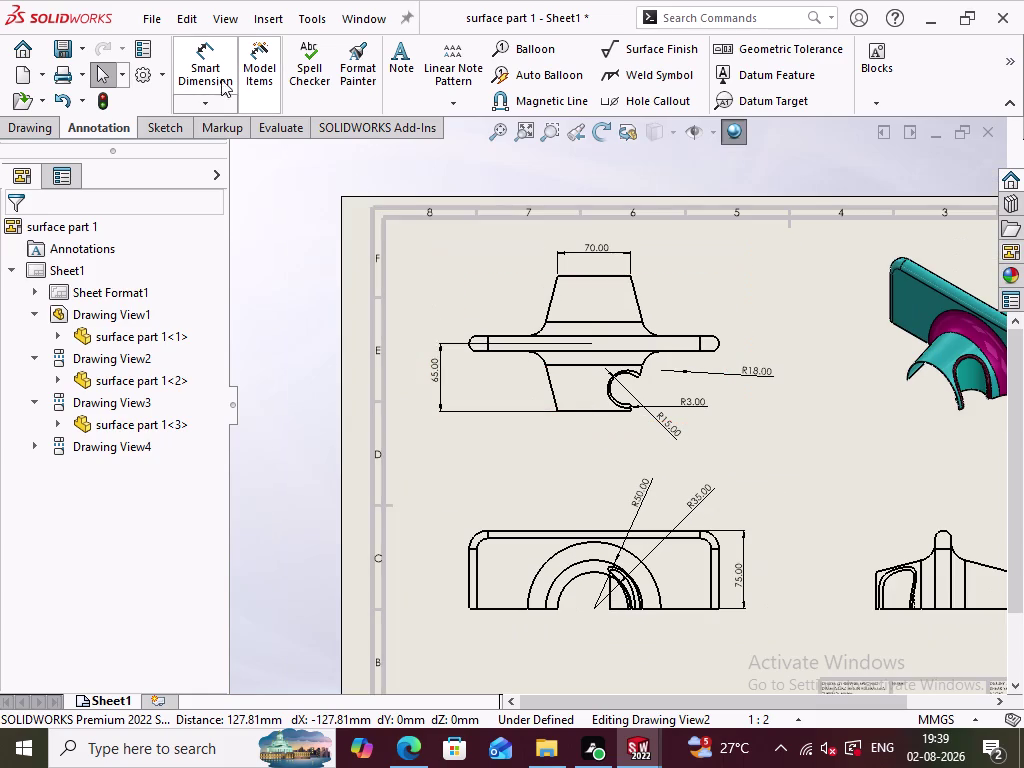
click(192, 79)
scroll(up, 3)
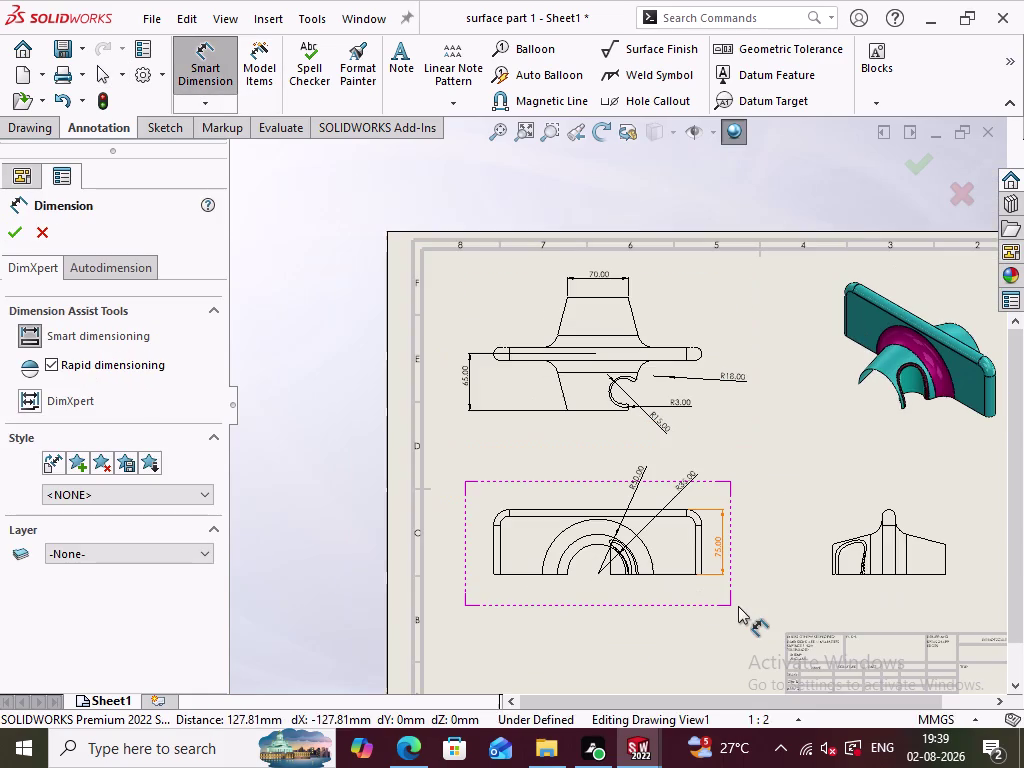
scroll(down, 3)
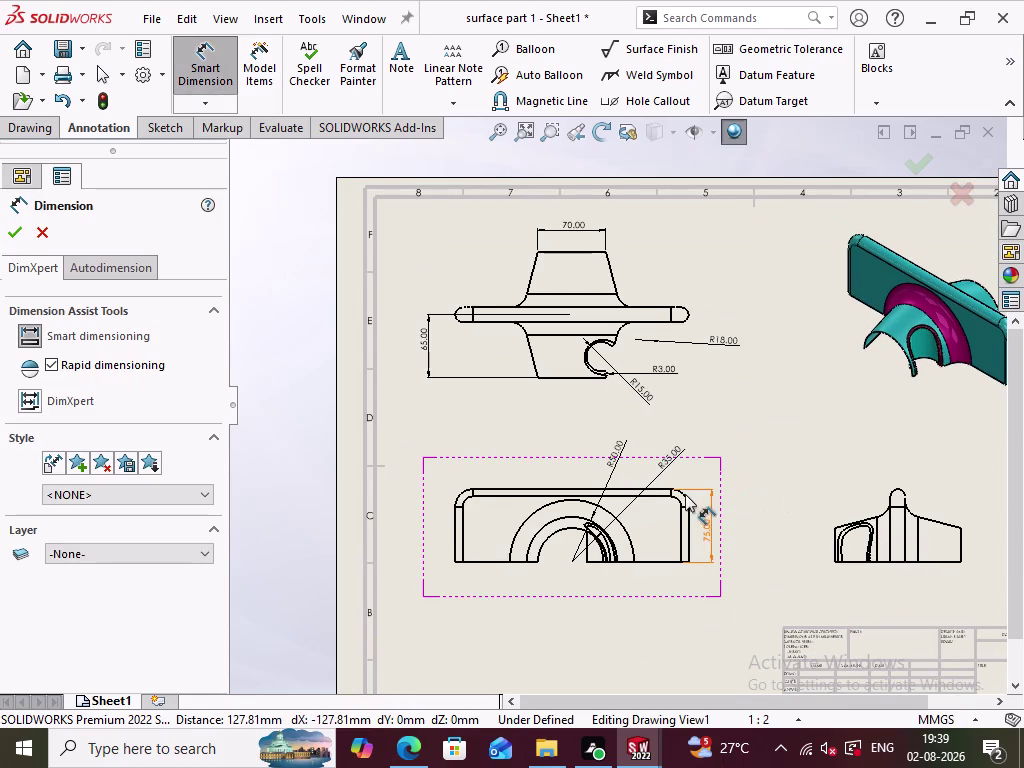
click(462, 495)
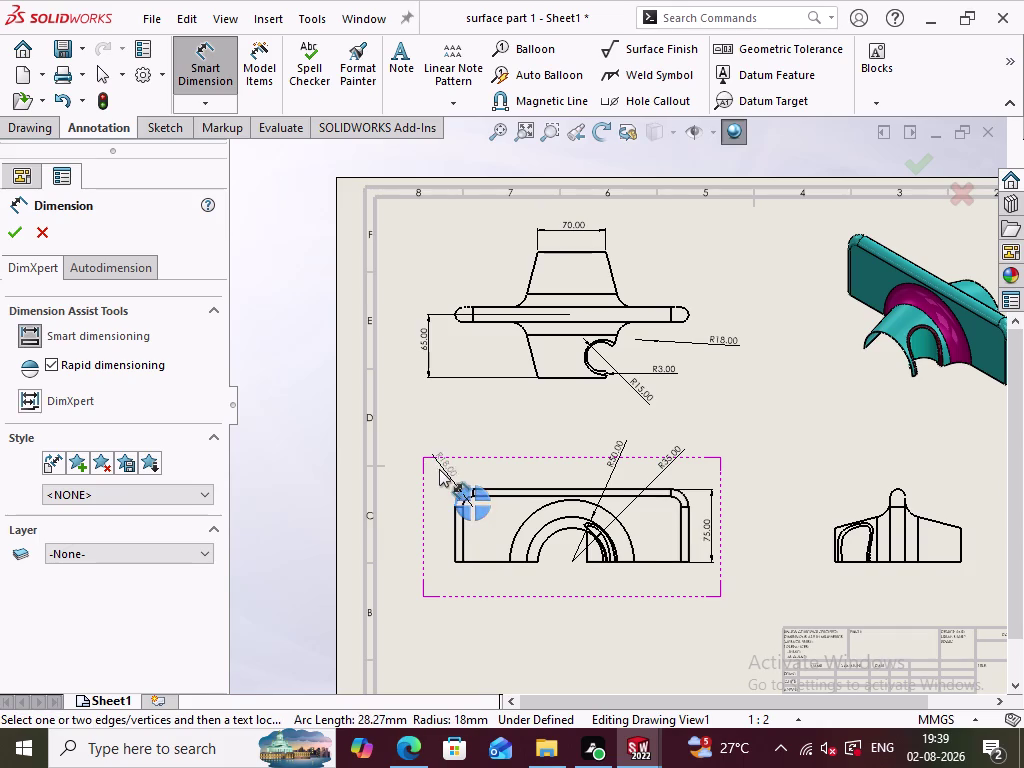
click(439, 470)
click(478, 597)
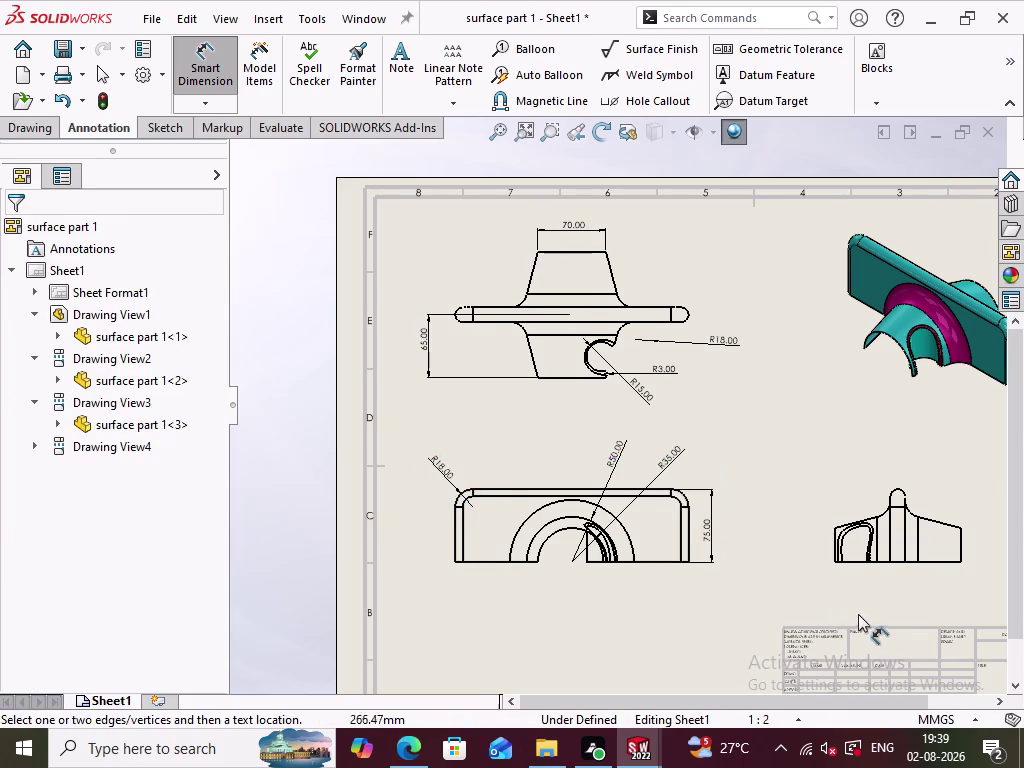
scroll(down, 3)
scroll(down, 3)
scroll(down, 3)
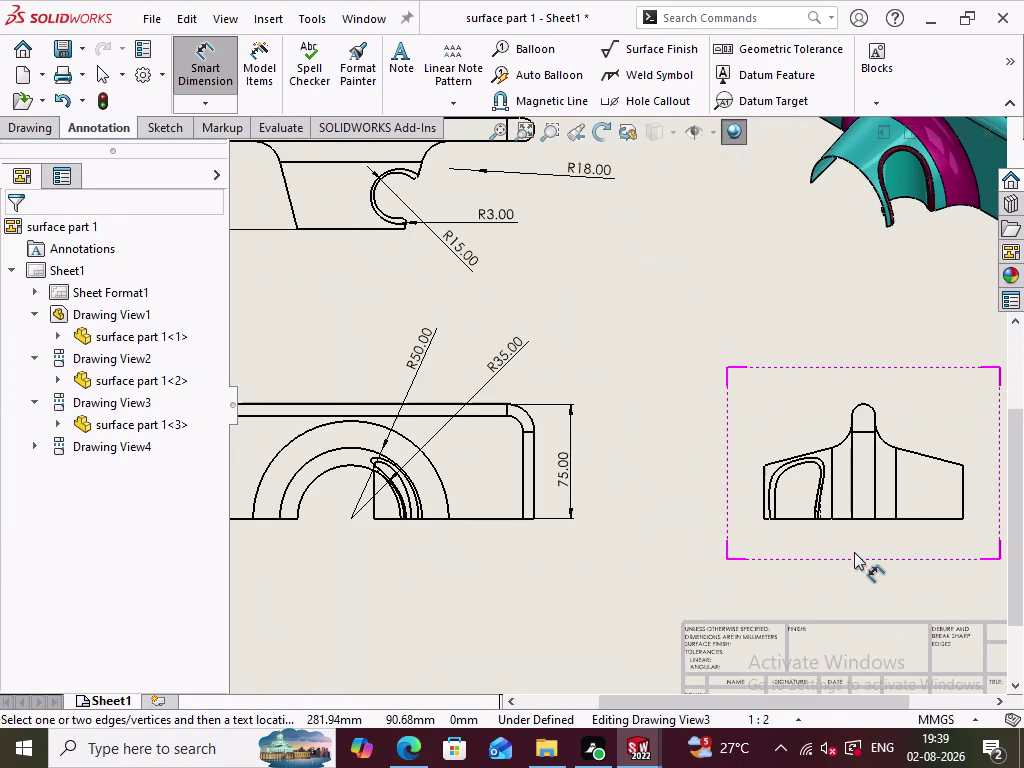
scroll(up, 3)
scroll(up, 3)
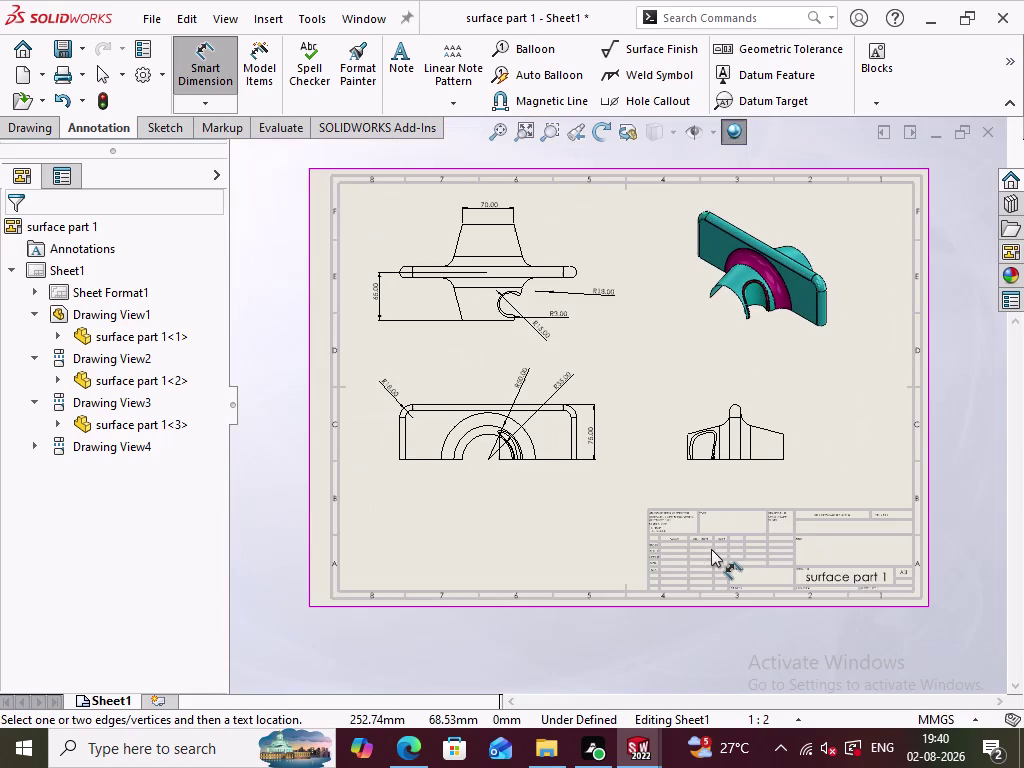
Dimension the upper view's overall height as 130.00, beside the 65.00 dimension.
click(491, 319)
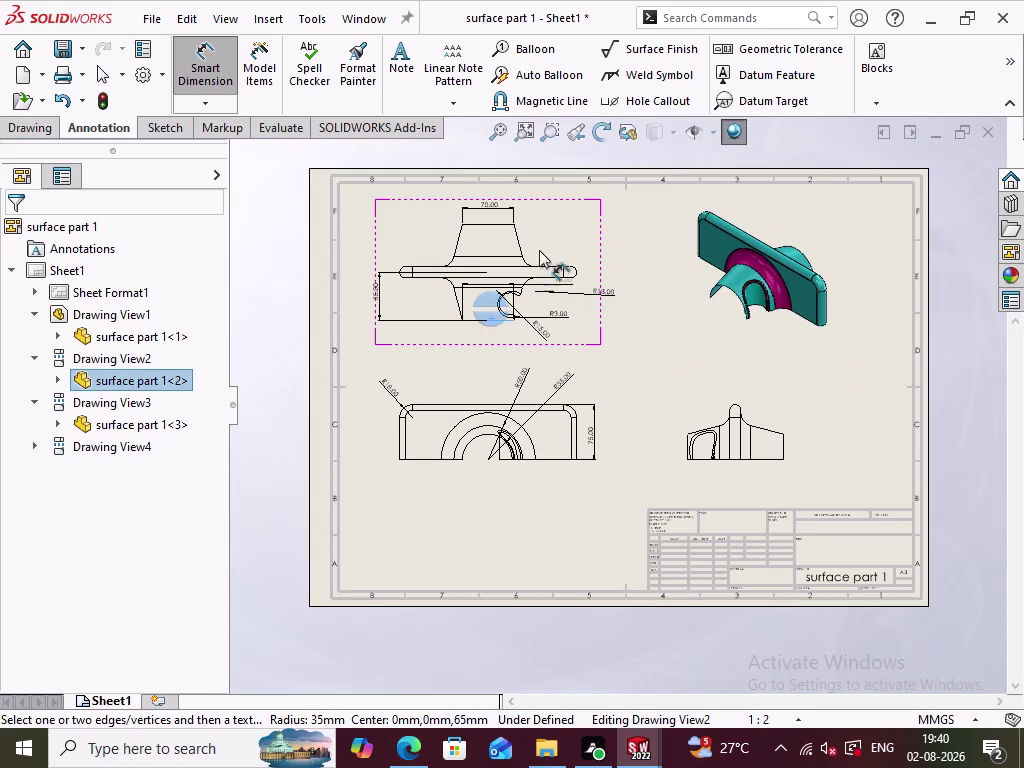
click(500, 224)
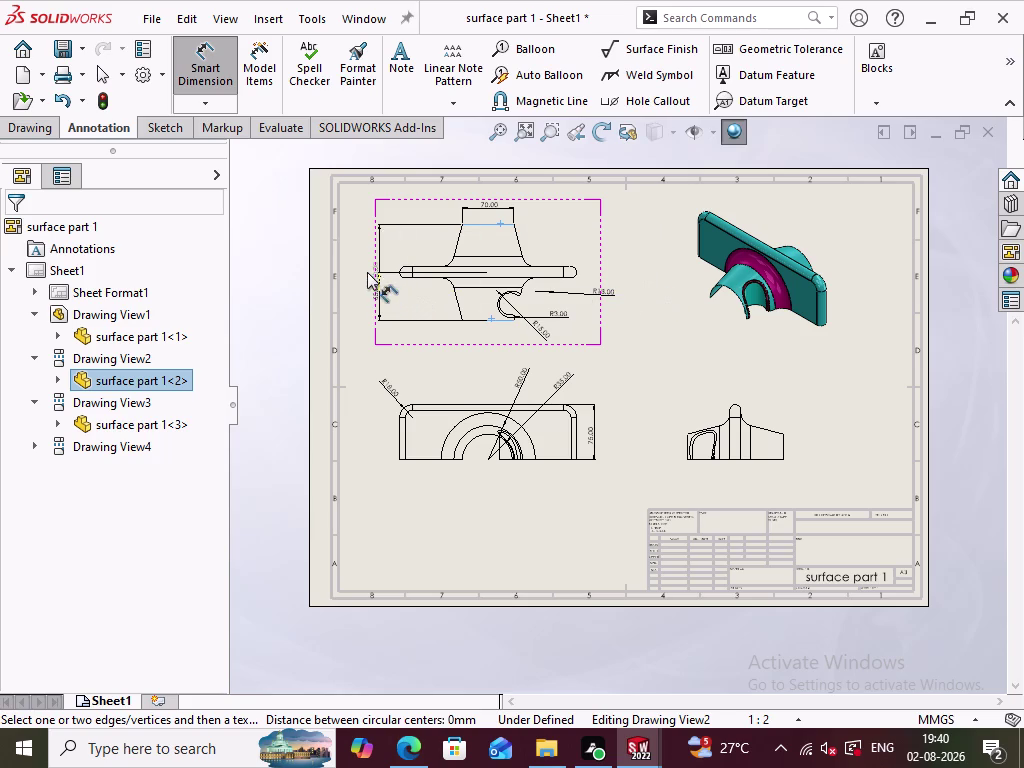
click(360, 270)
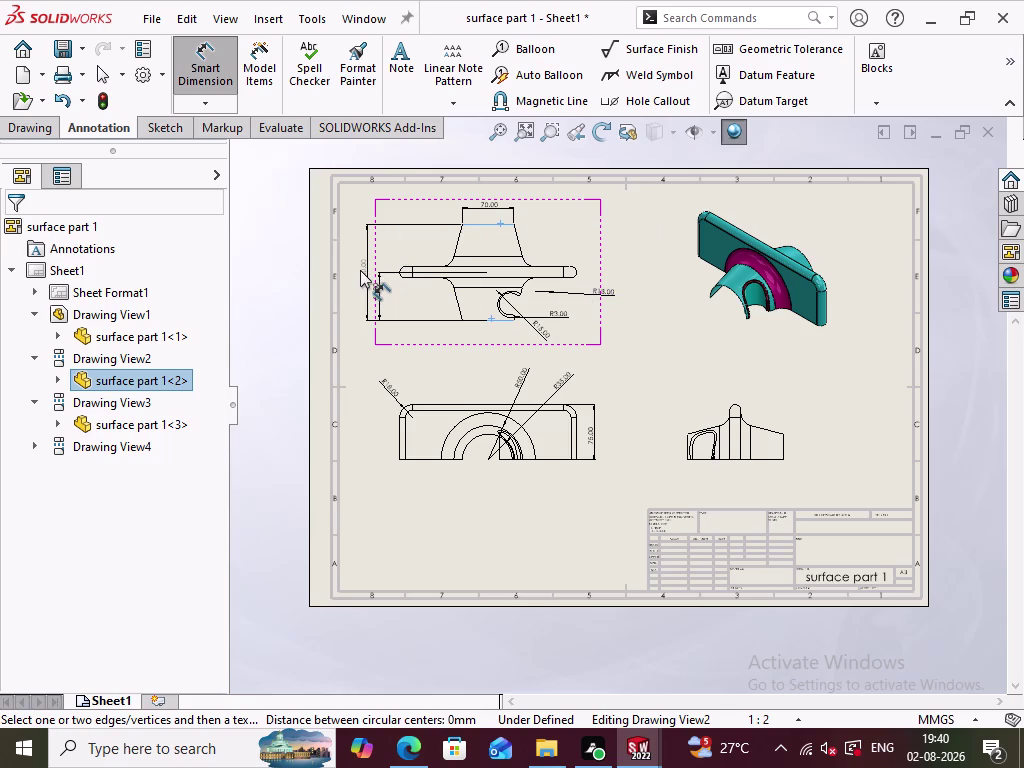
click(357, 393)
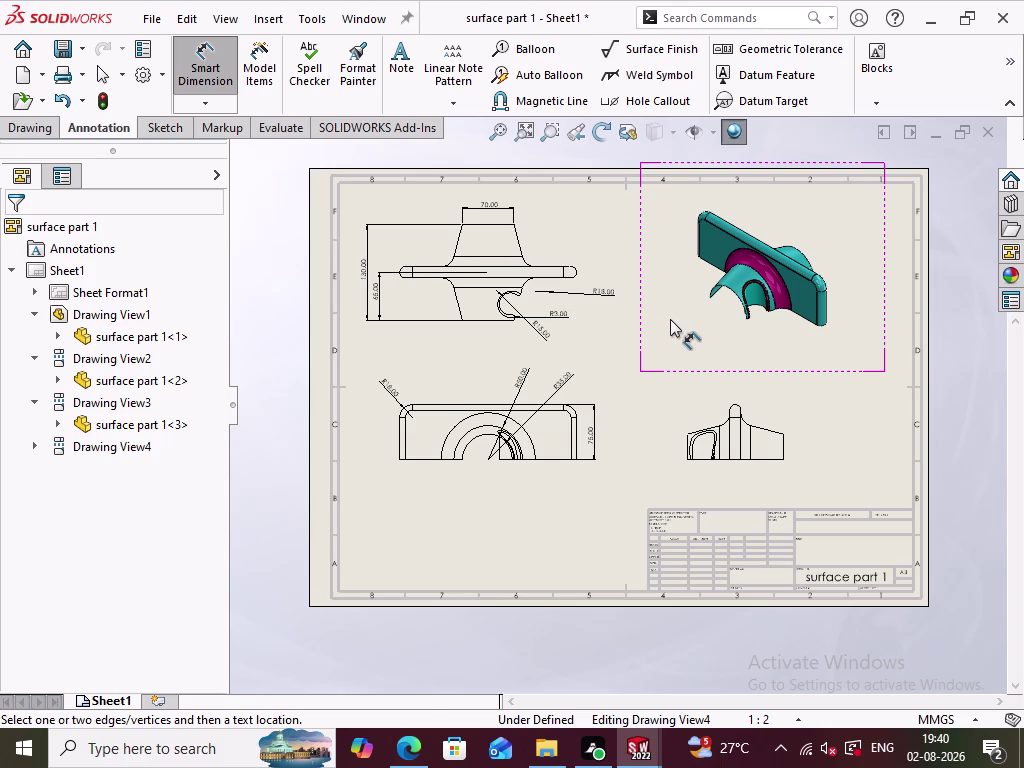
Add an R7.50 radius to the upper view's rounded right end and exit Smart Dimension.
scroll(down, 3)
click(576, 272)
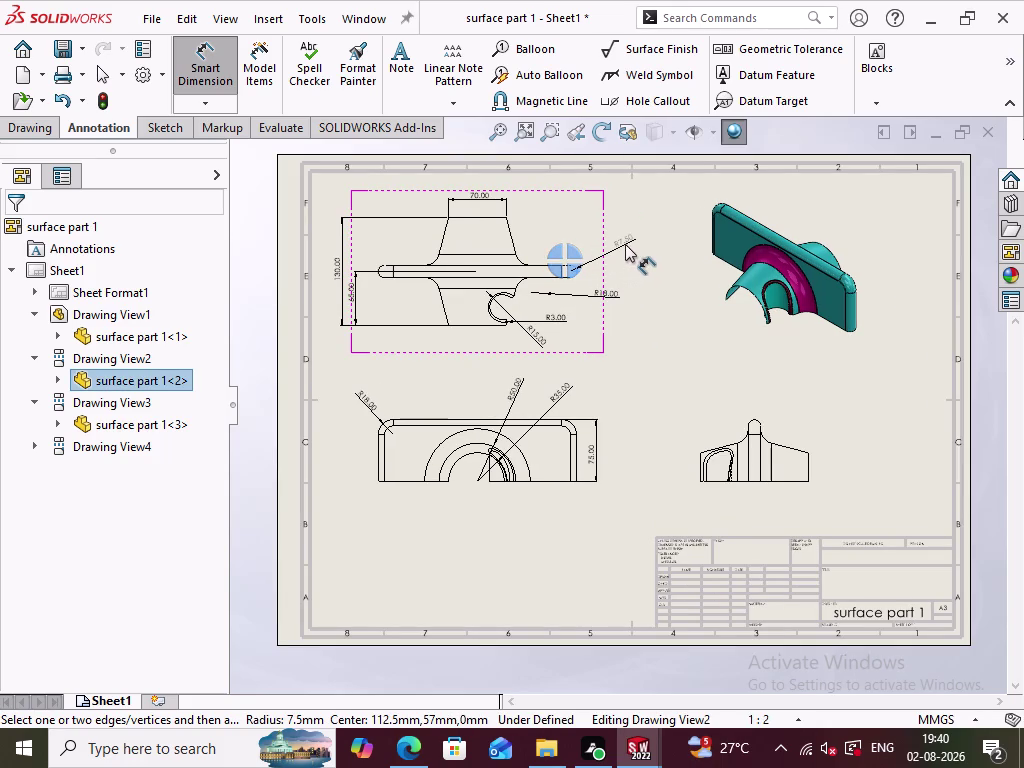
click(616, 247)
click(657, 302)
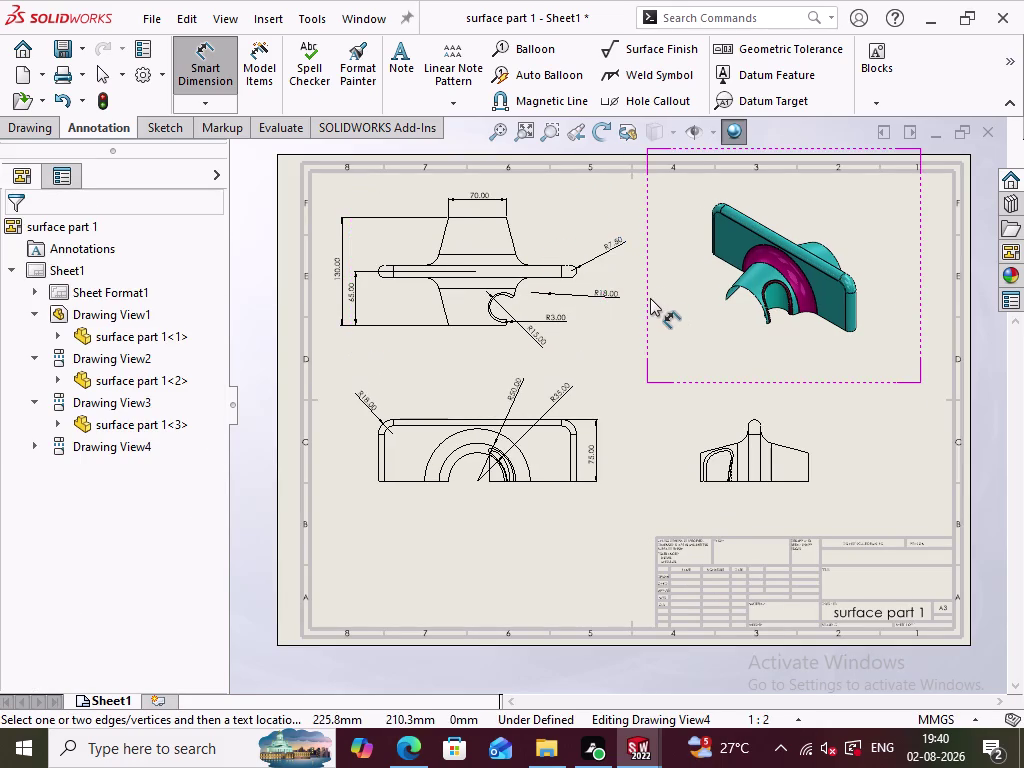
scroll(down, 3)
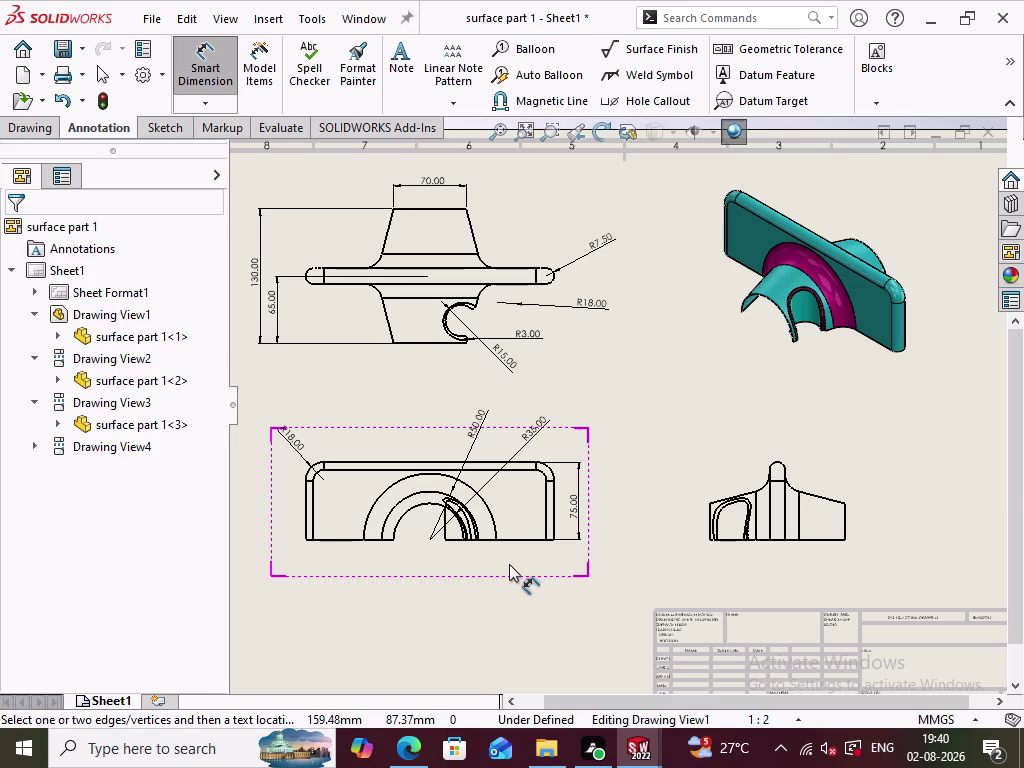
click(193, 77)
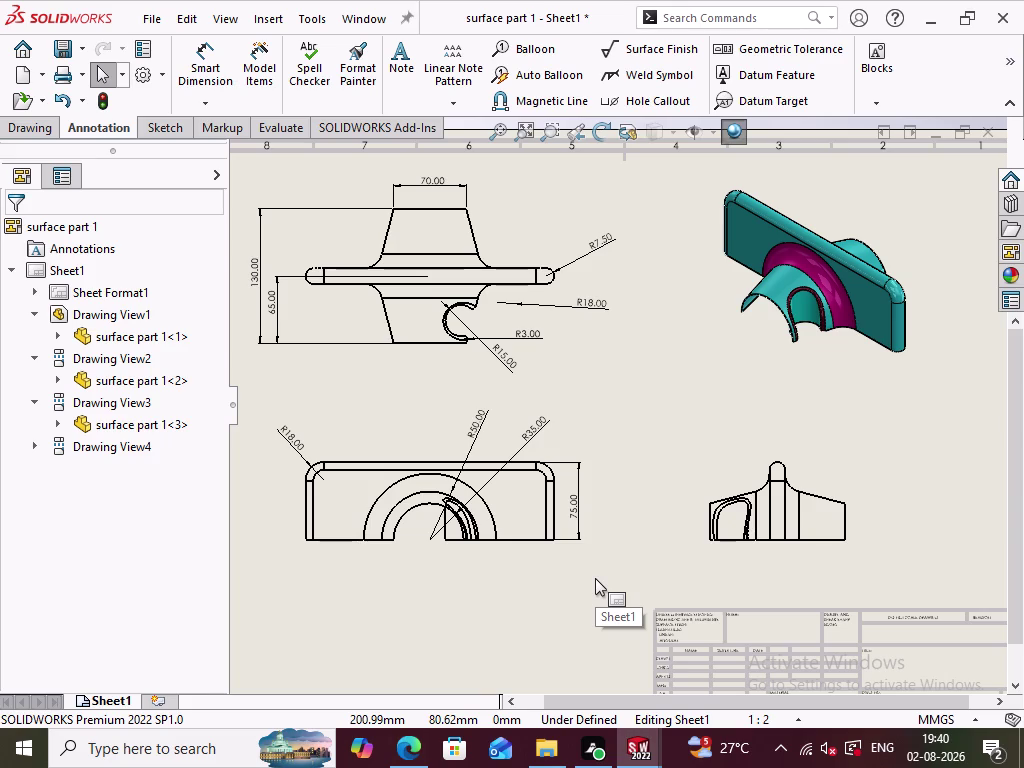
key(ctrl+s)
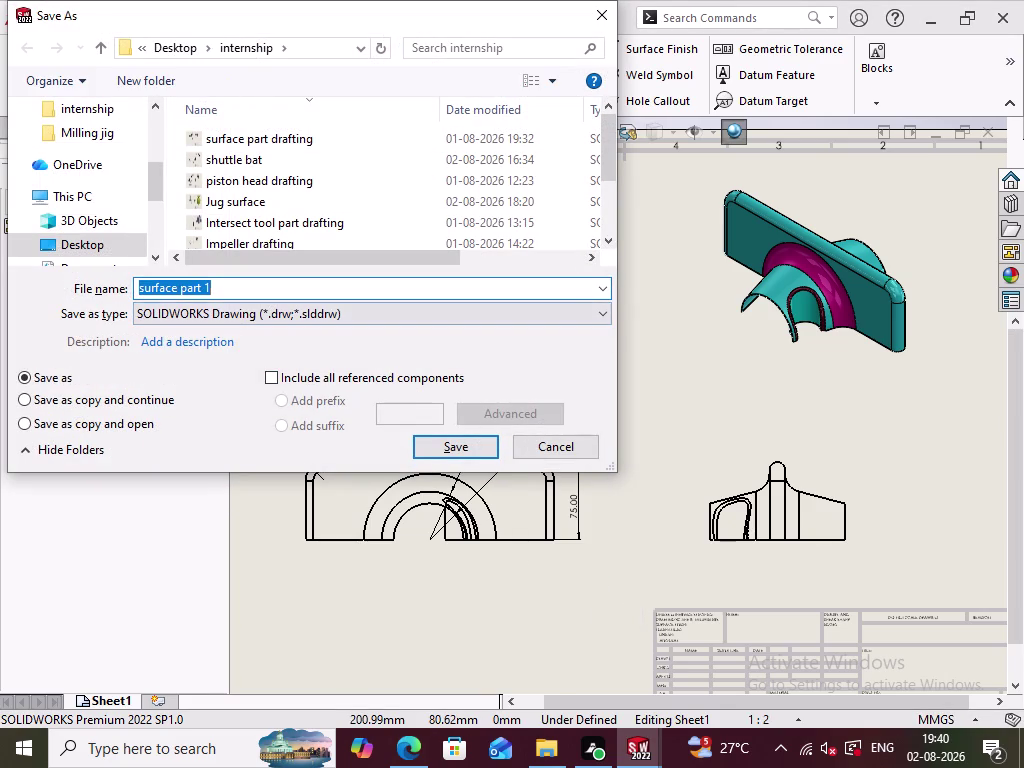
Save the drawing as 'surface part 1' (SLDDRW) in Desktop > internship.
click(287, 291)
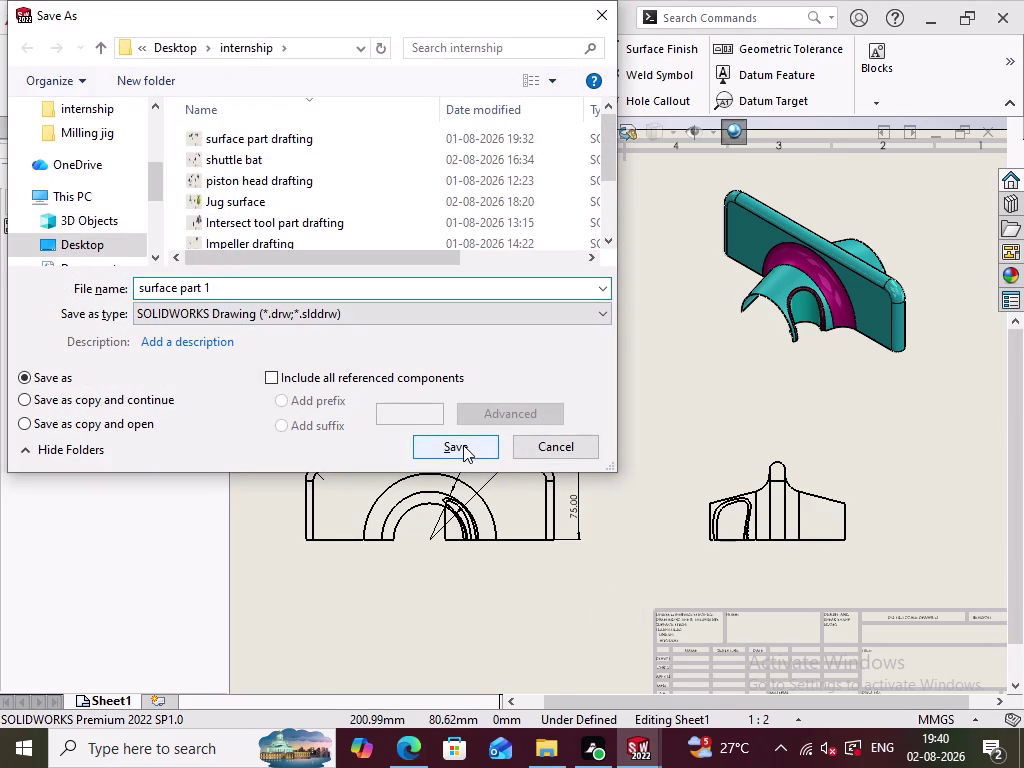
scroll(down, 3)
scroll(down, 3)
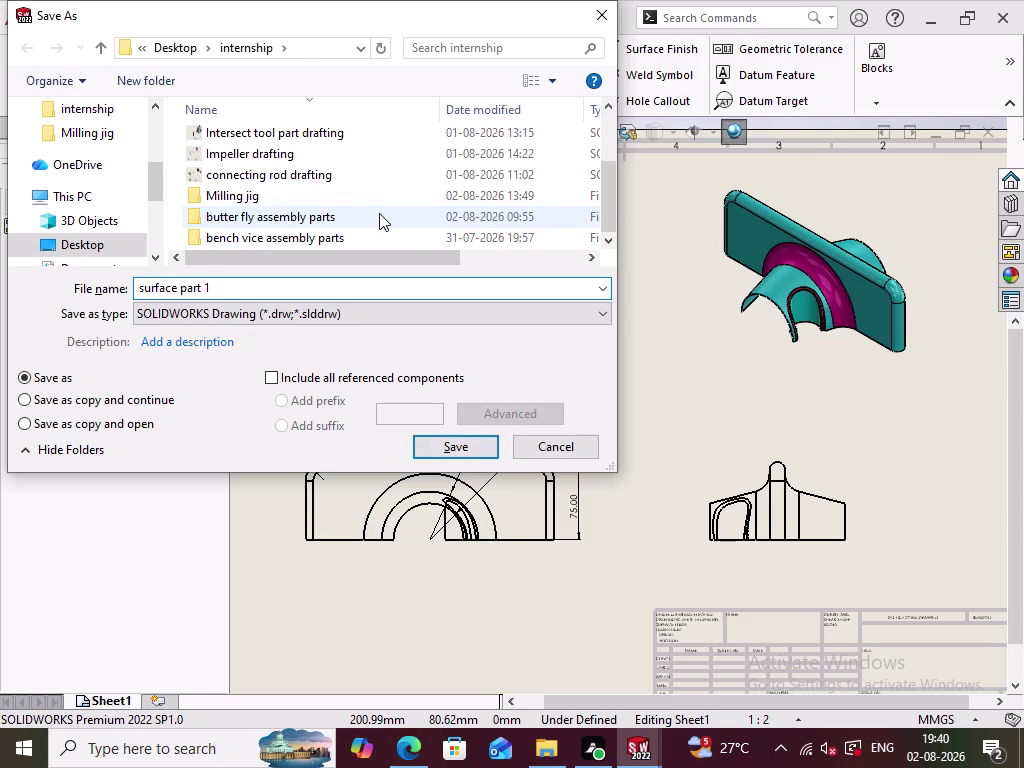
scroll(up, 3)
click(477, 447)
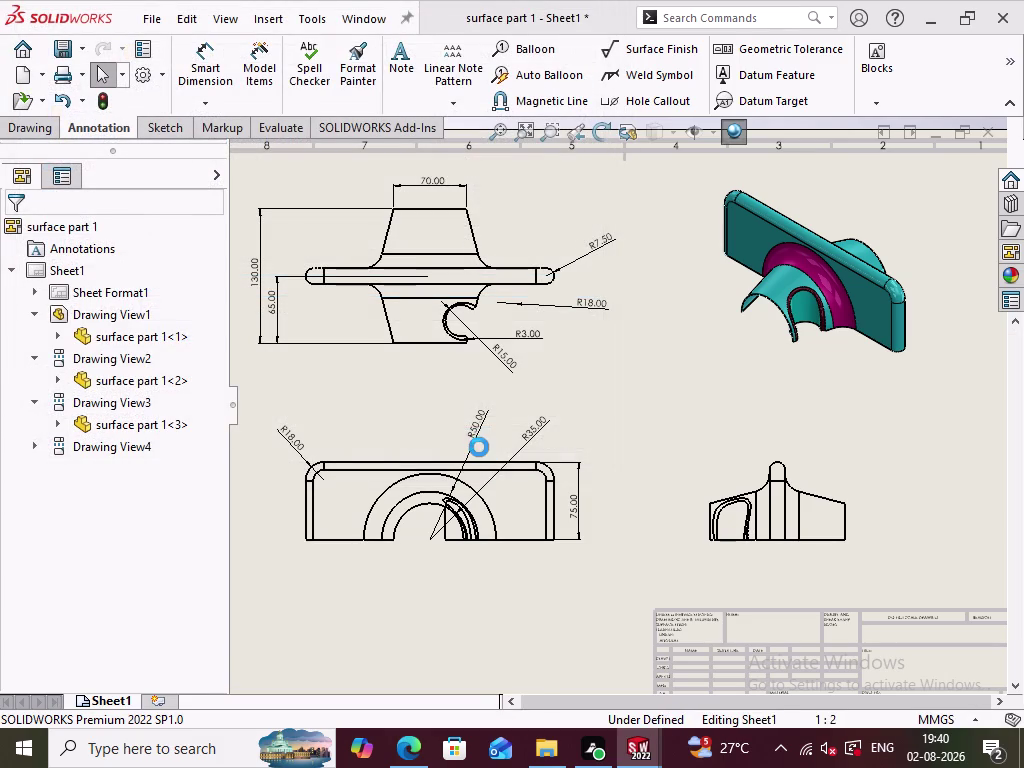
click(82, 46)
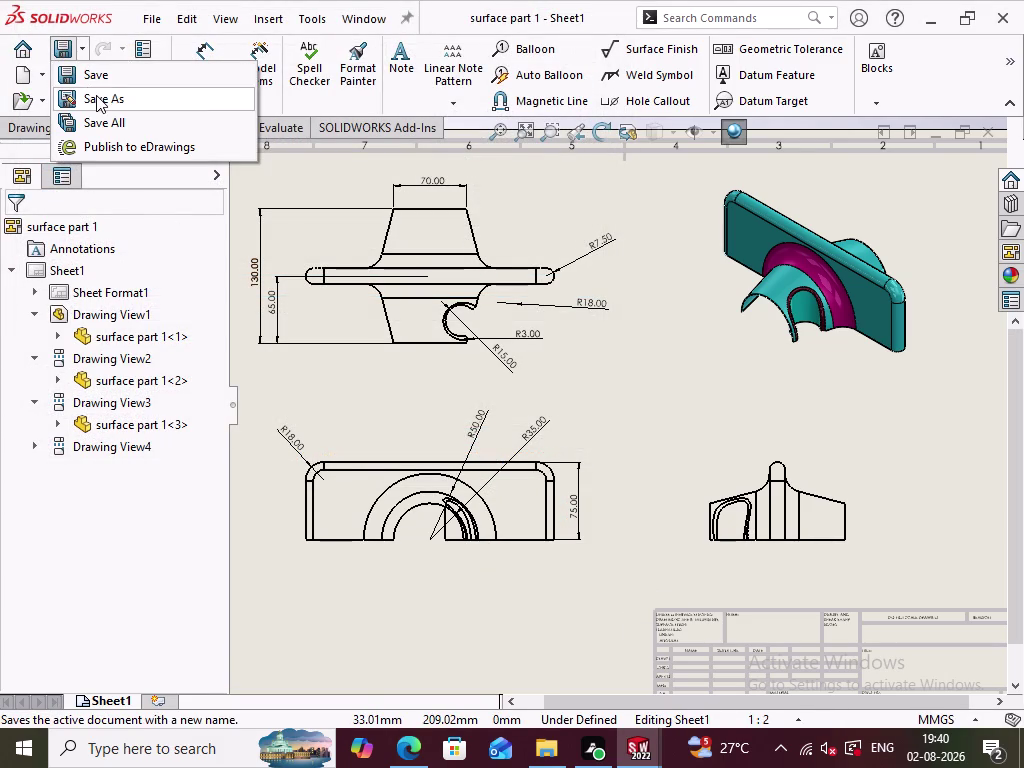
Save the surface part 1 drawing as an Adobe PDF (*.pdf) in the internship folder.
click(96, 95)
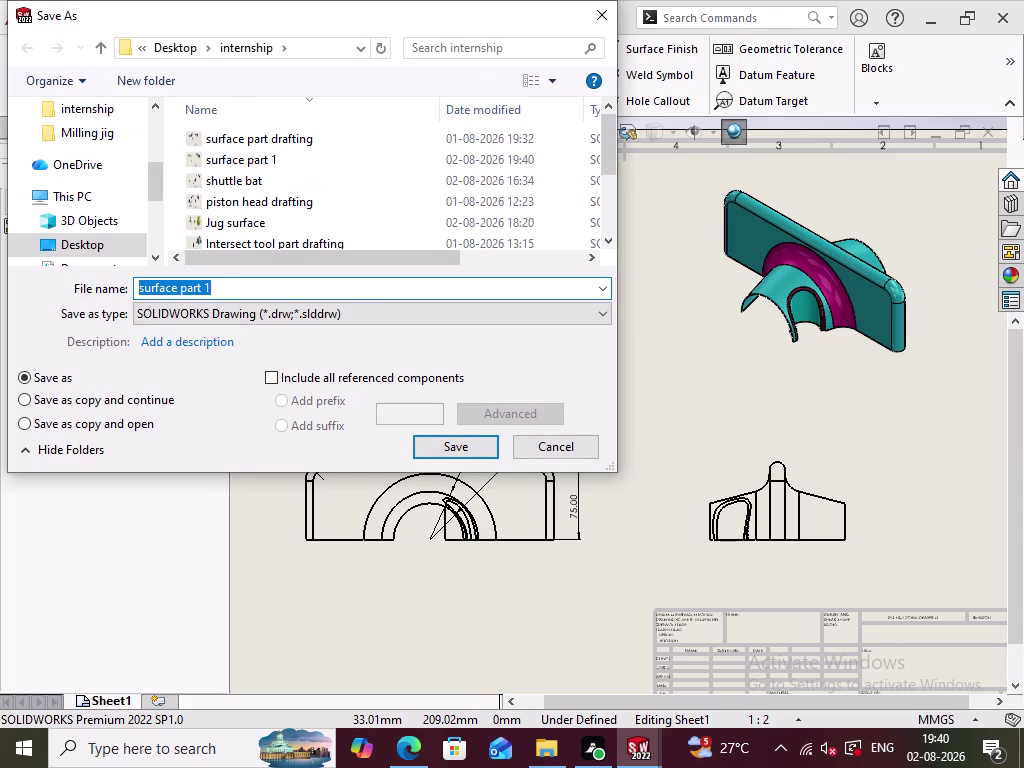
click(269, 287)
click(402, 318)
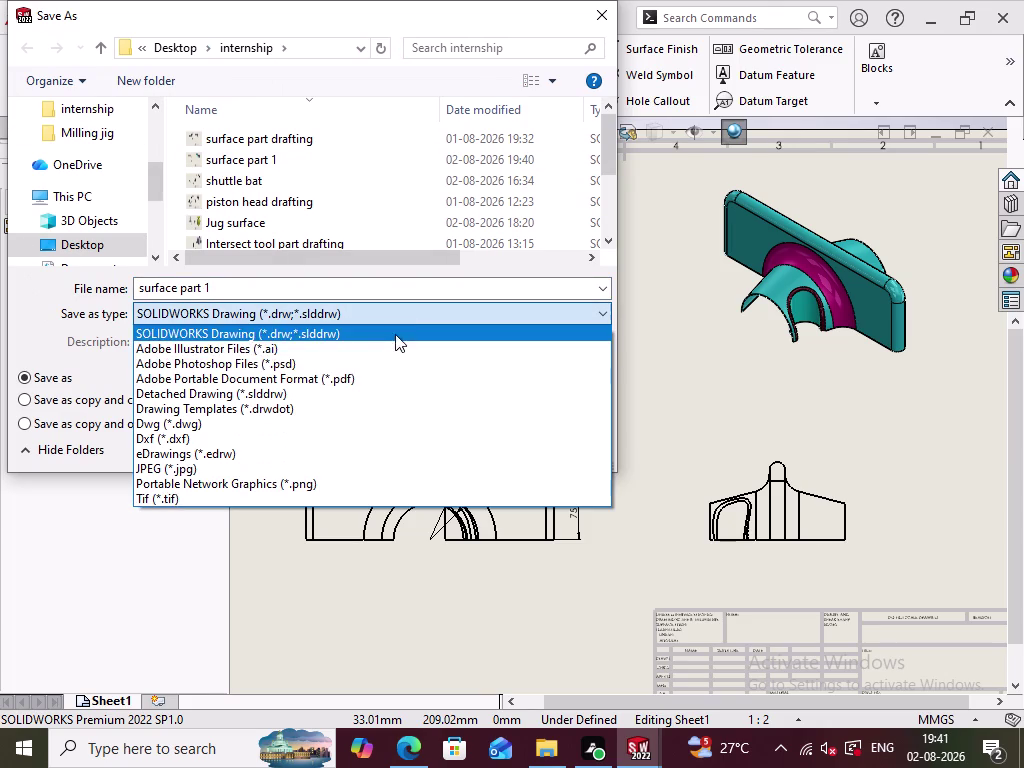
click(338, 380)
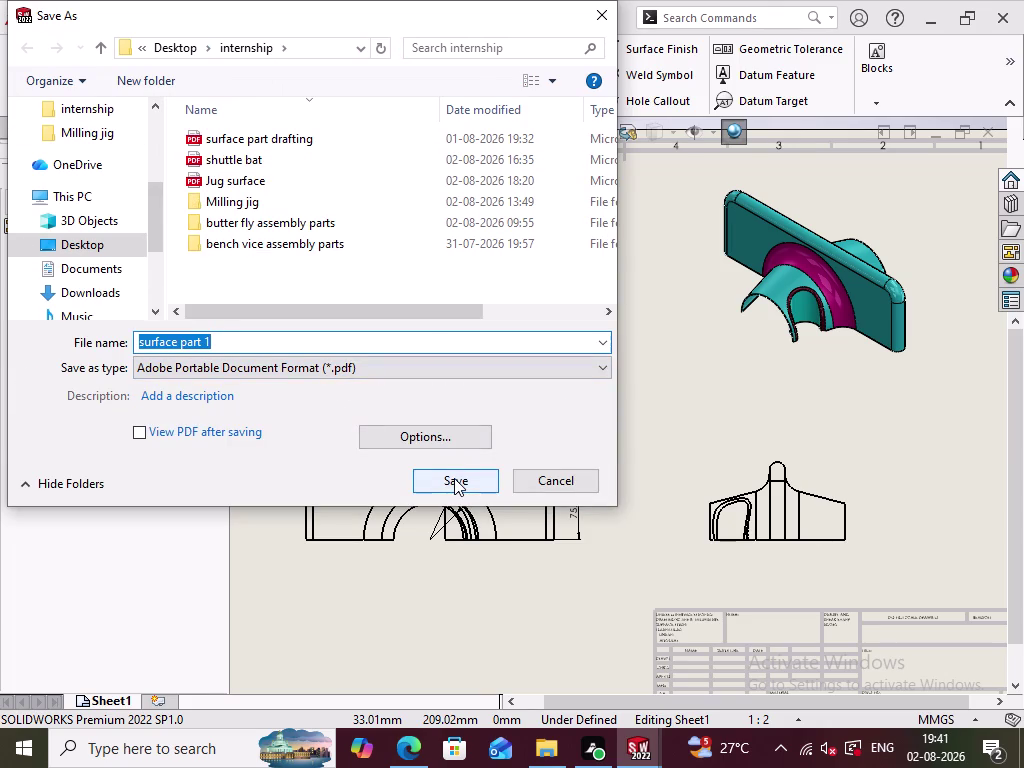
click(454, 478)
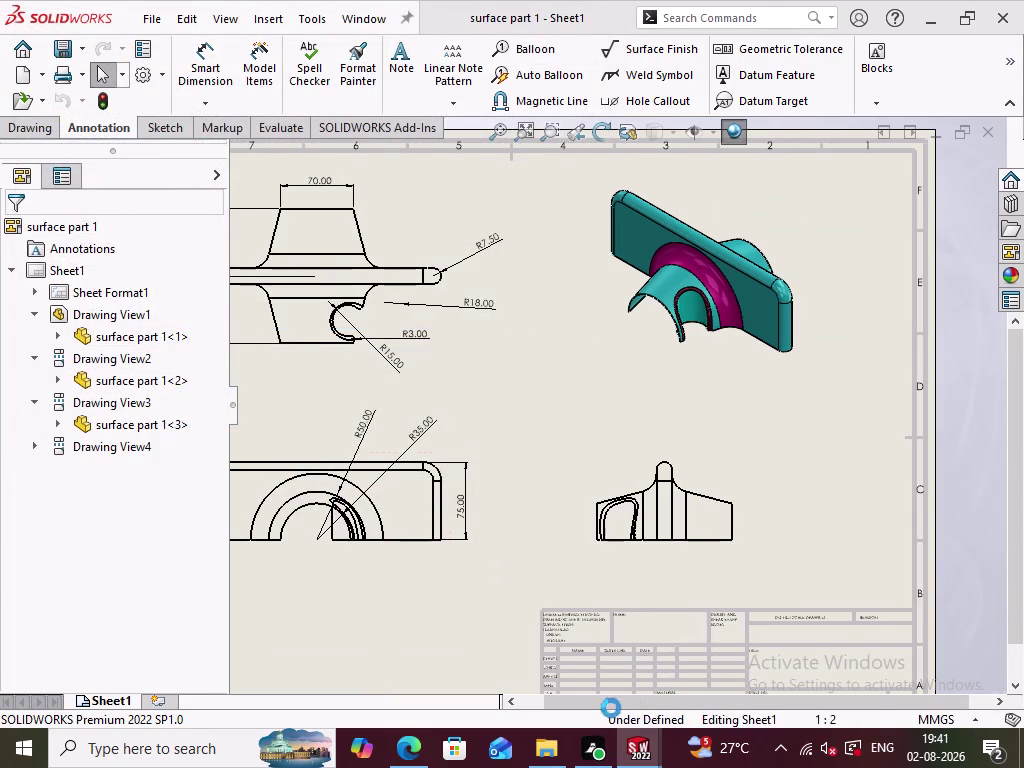
scroll(down, 3)
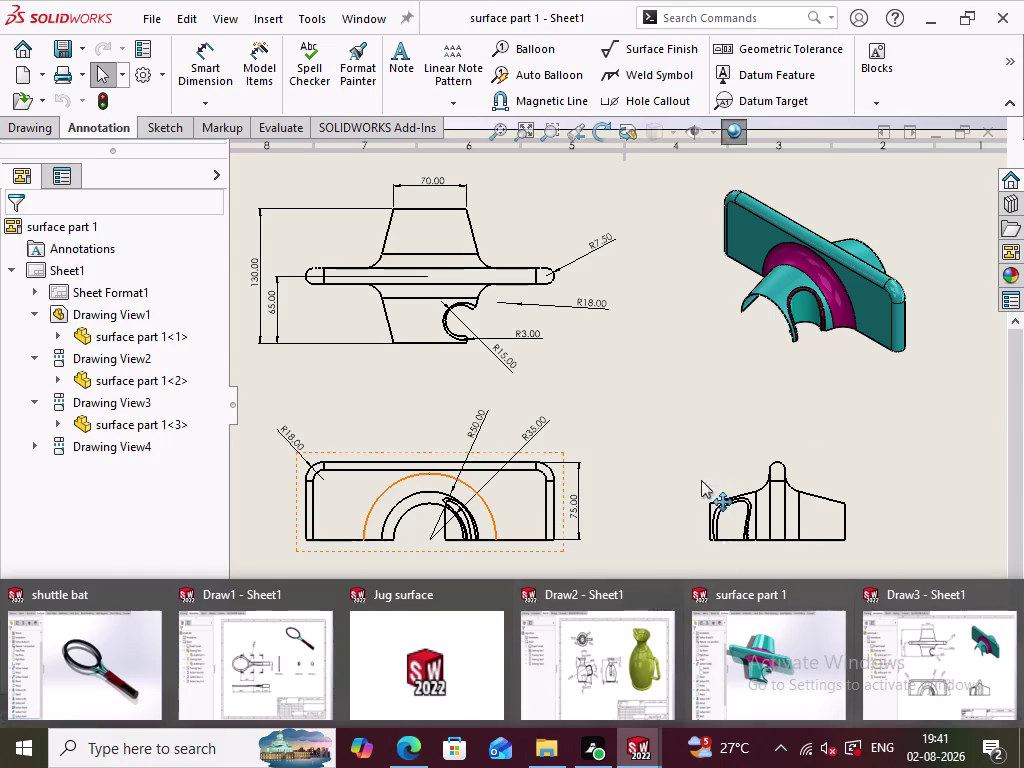
scroll(up, 3)
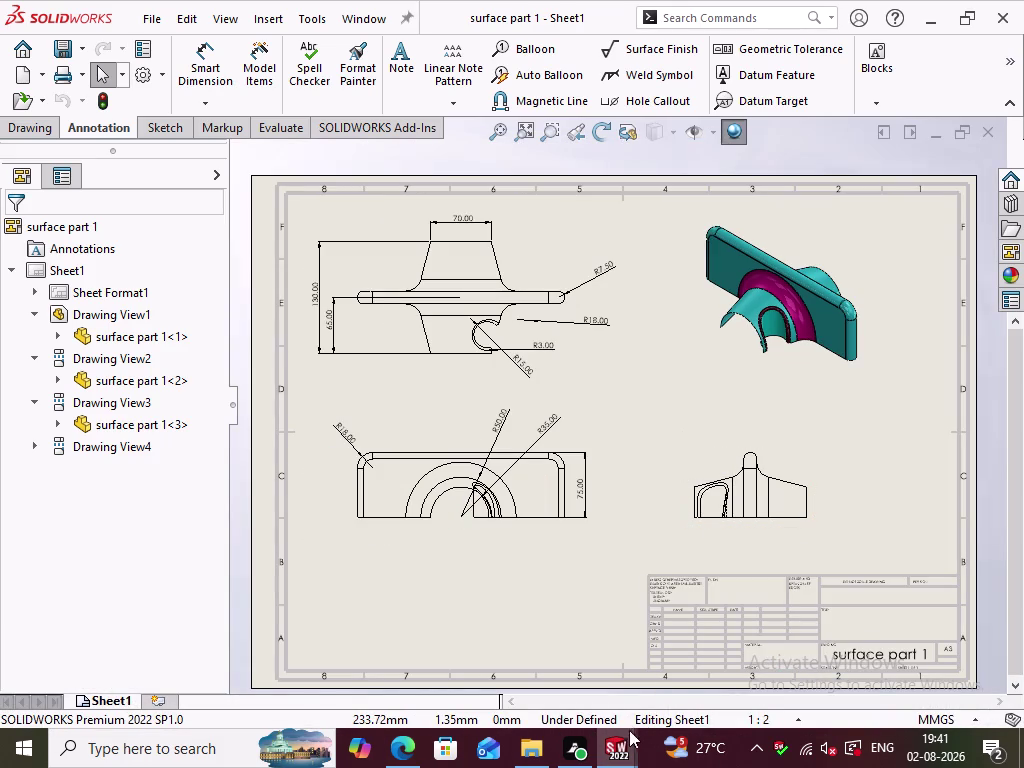